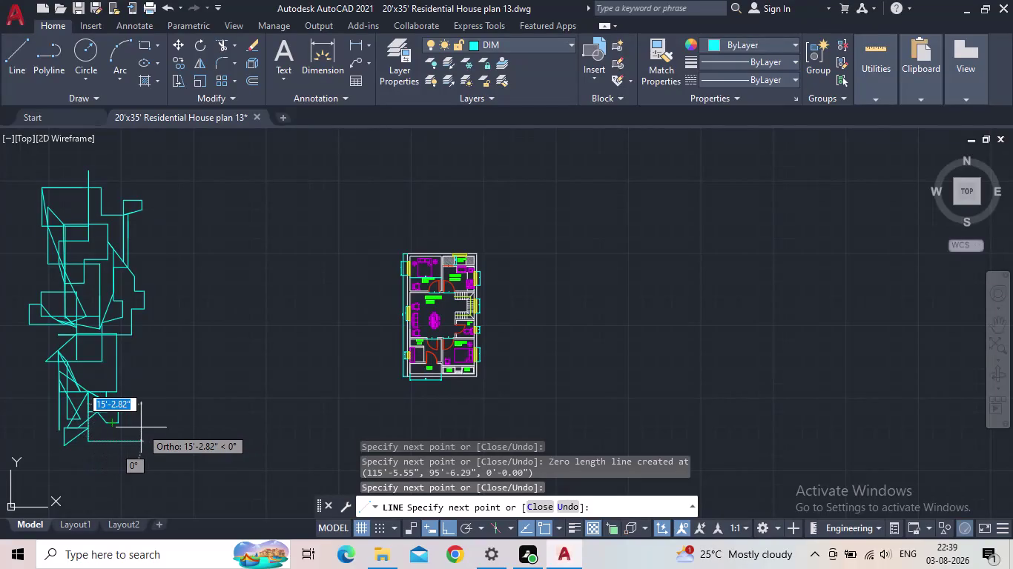
Draw connected cyan segments with Ortho along the bottom of the tangle.
click(116, 414)
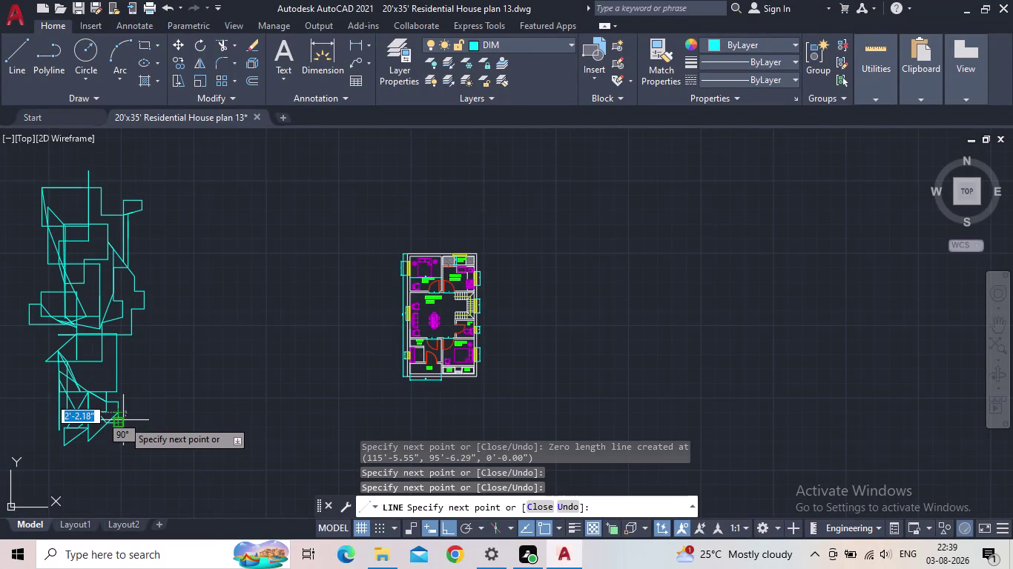
click(123, 421)
click(99, 383)
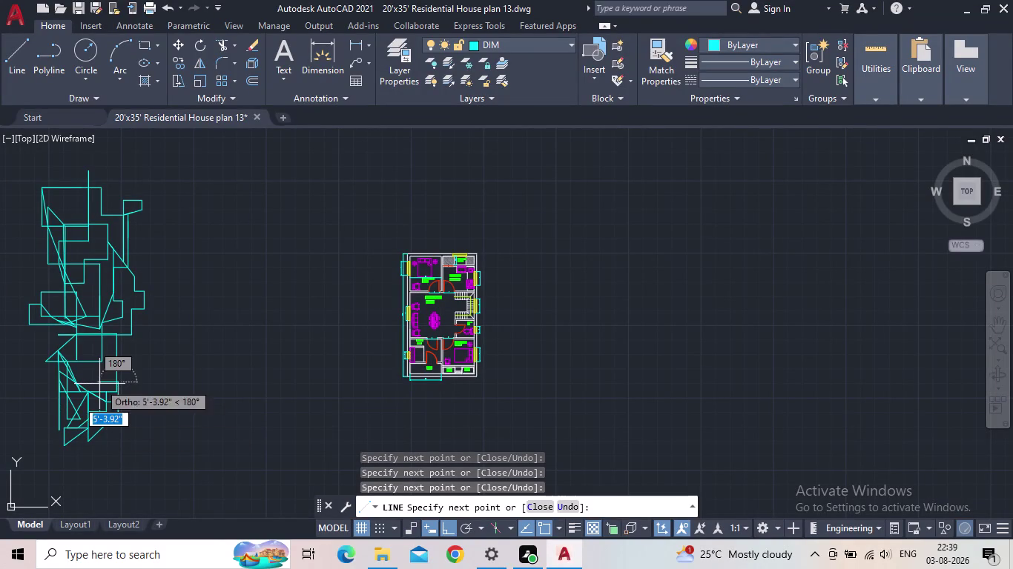
click(98, 380)
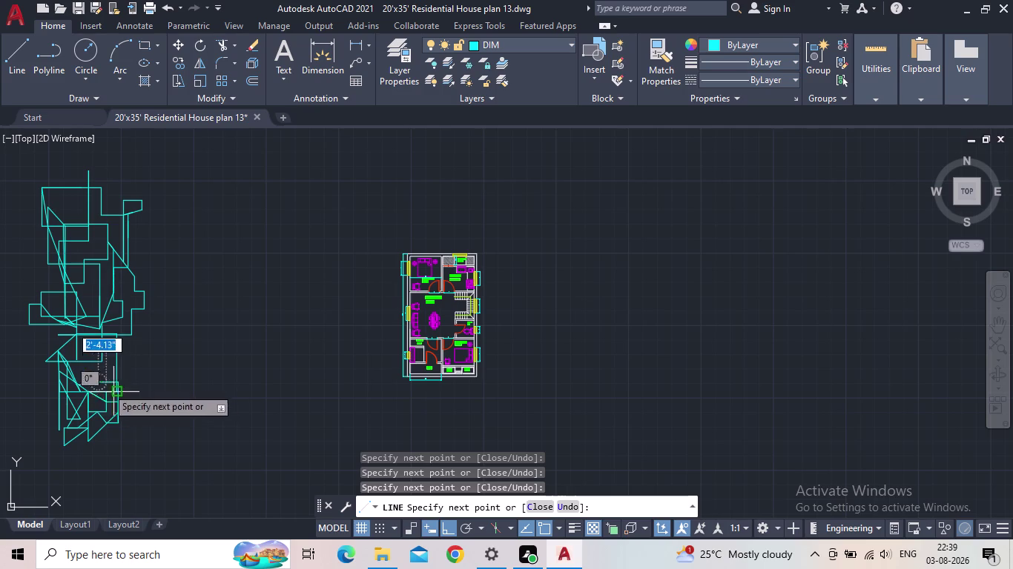
click(123, 396)
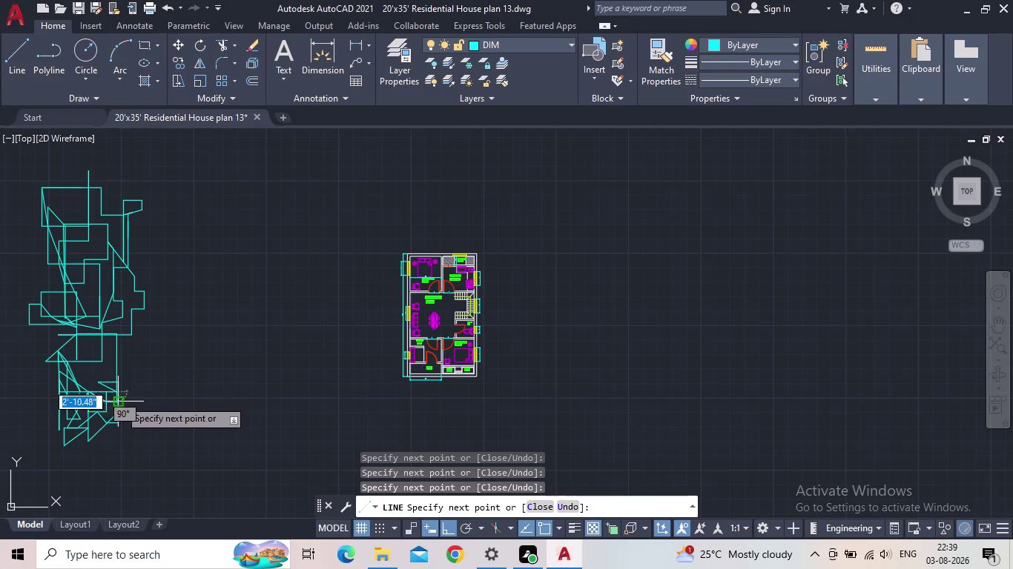
click(69, 357)
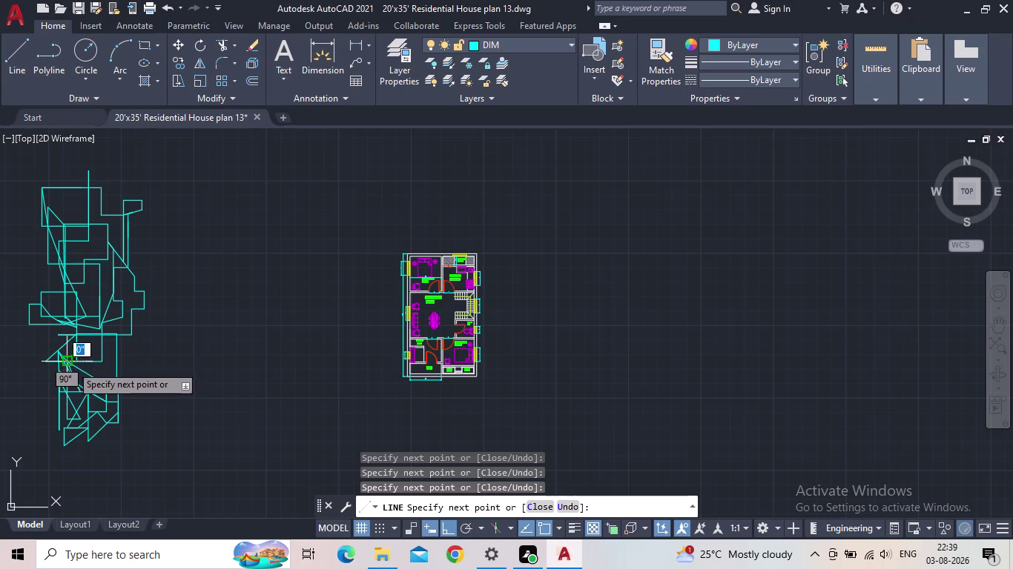
click(73, 346)
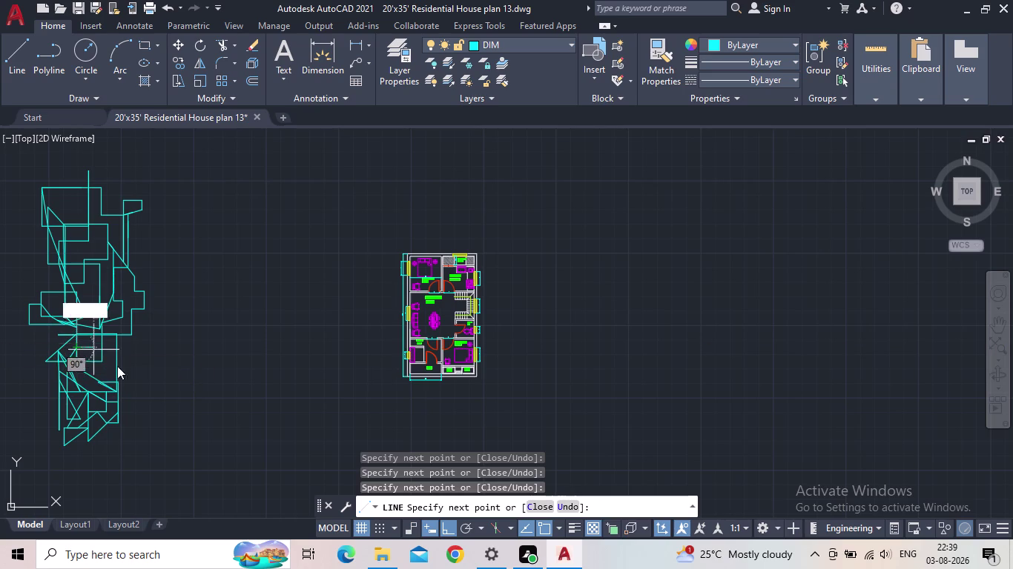
click(137, 385)
click(126, 390)
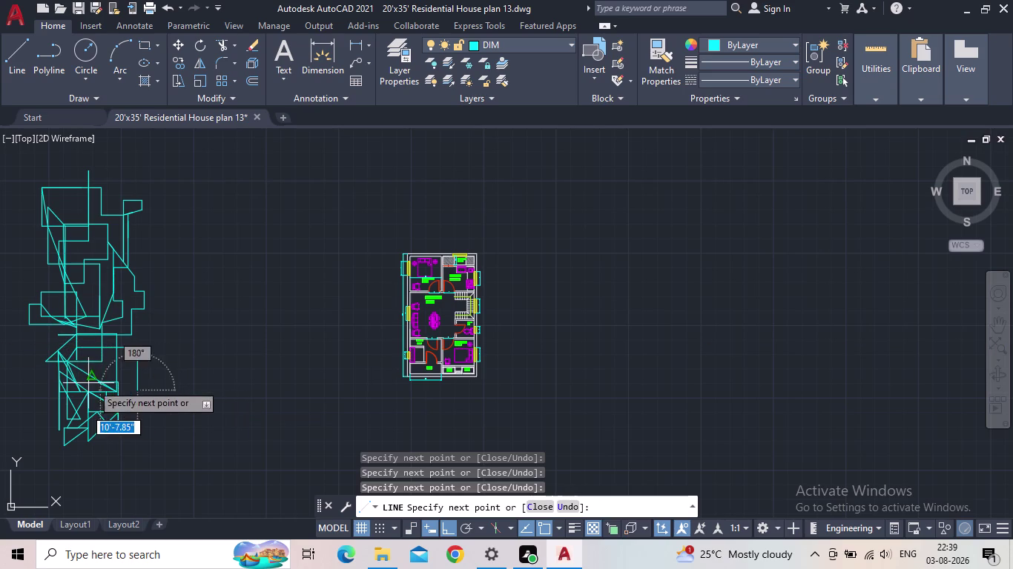
click(88, 383)
click(98, 405)
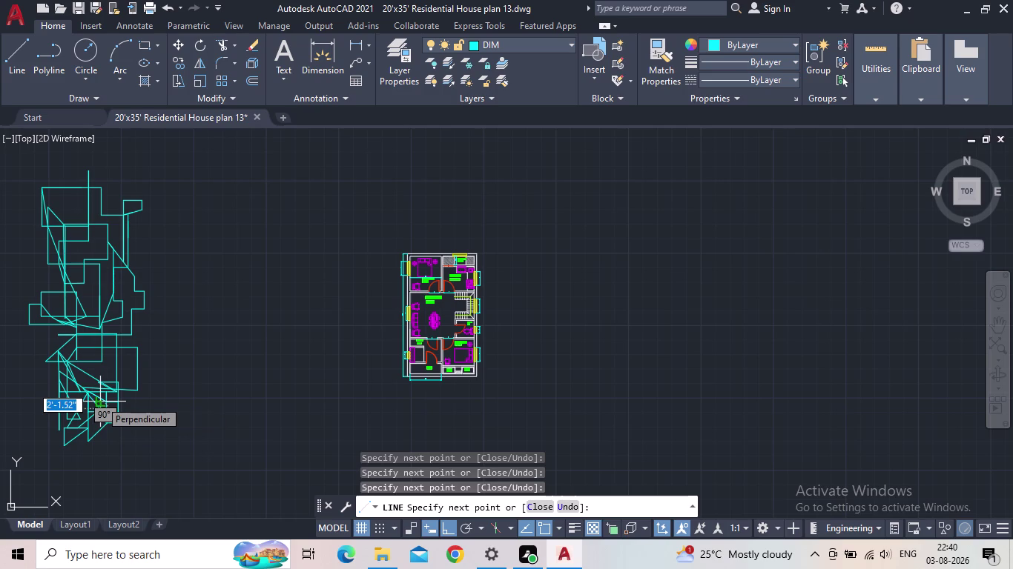
Add cyan segments through the tangle's lower-middle and lower-right area, ending at intersections.
click(100, 401)
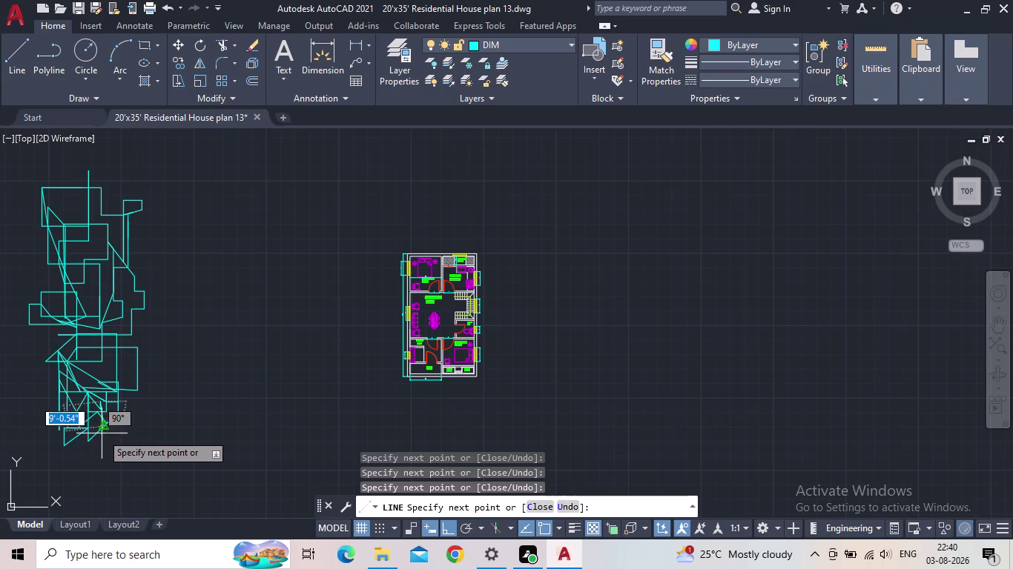
click(102, 432)
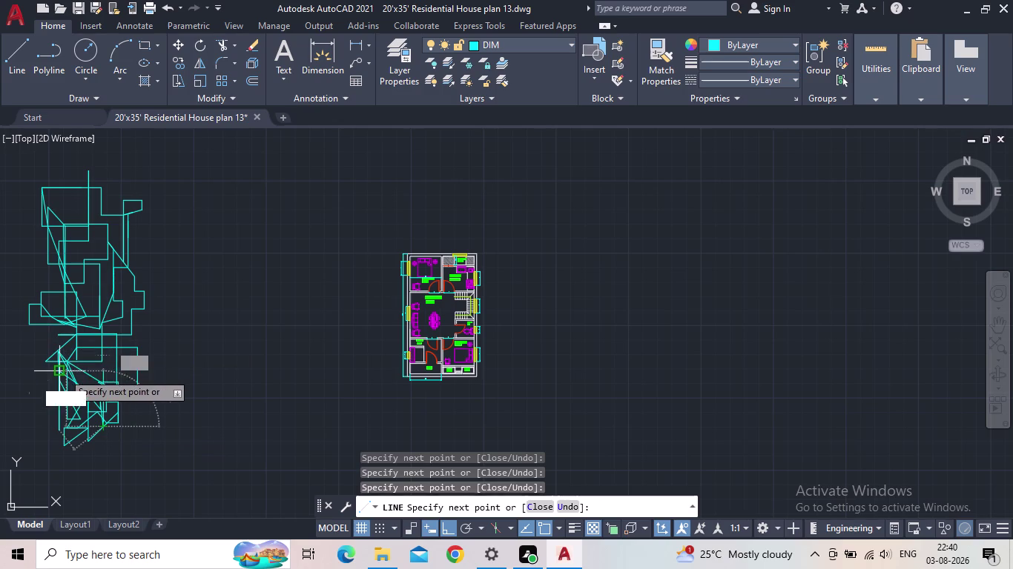
click(63, 369)
click(66, 337)
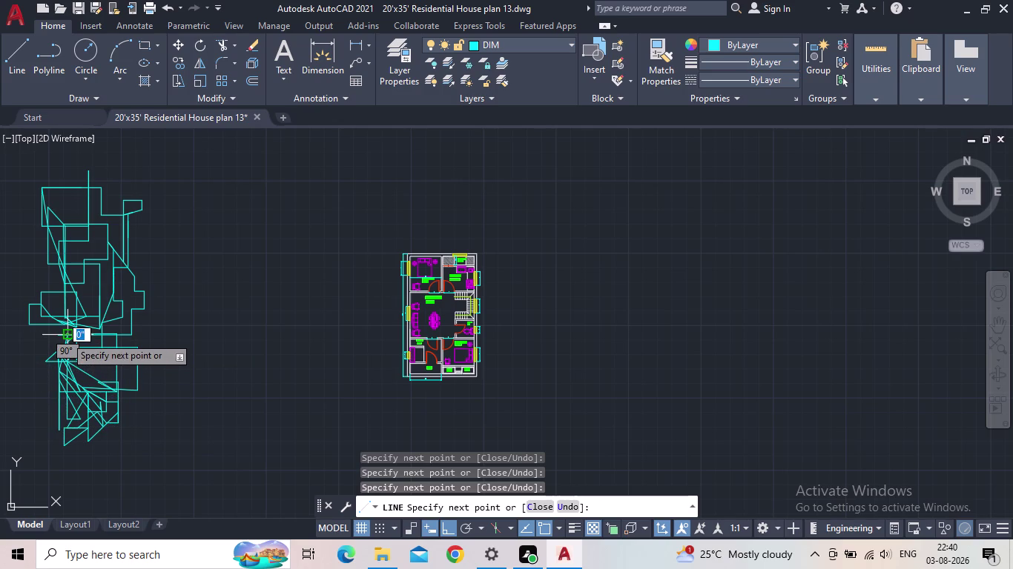
click(99, 332)
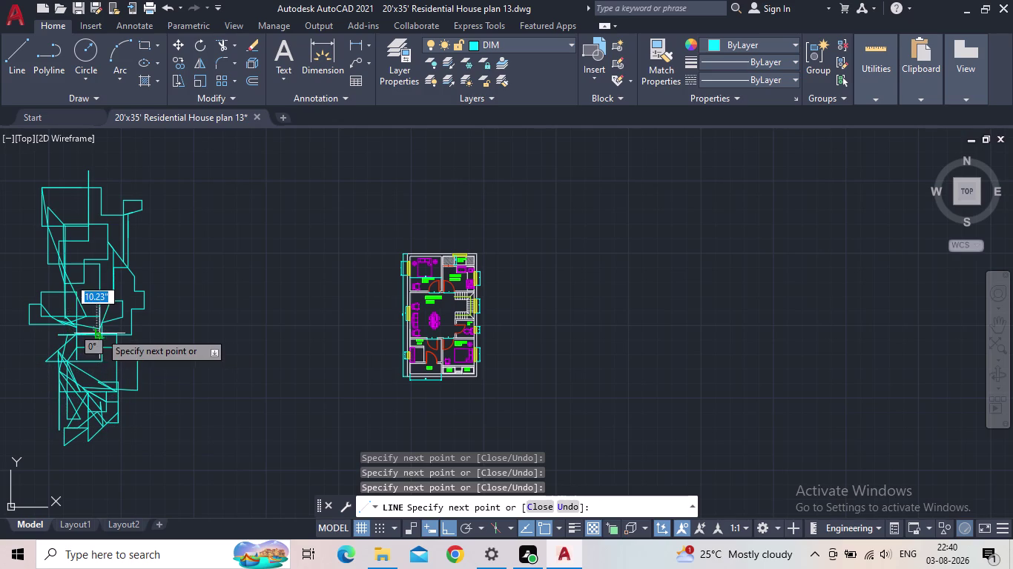
click(120, 352)
click(121, 361)
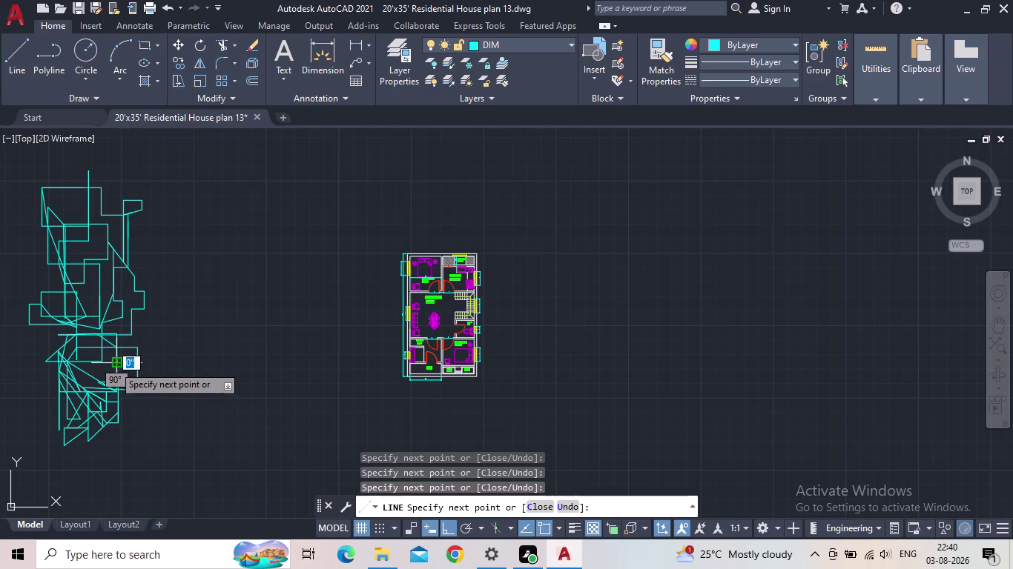
click(132, 365)
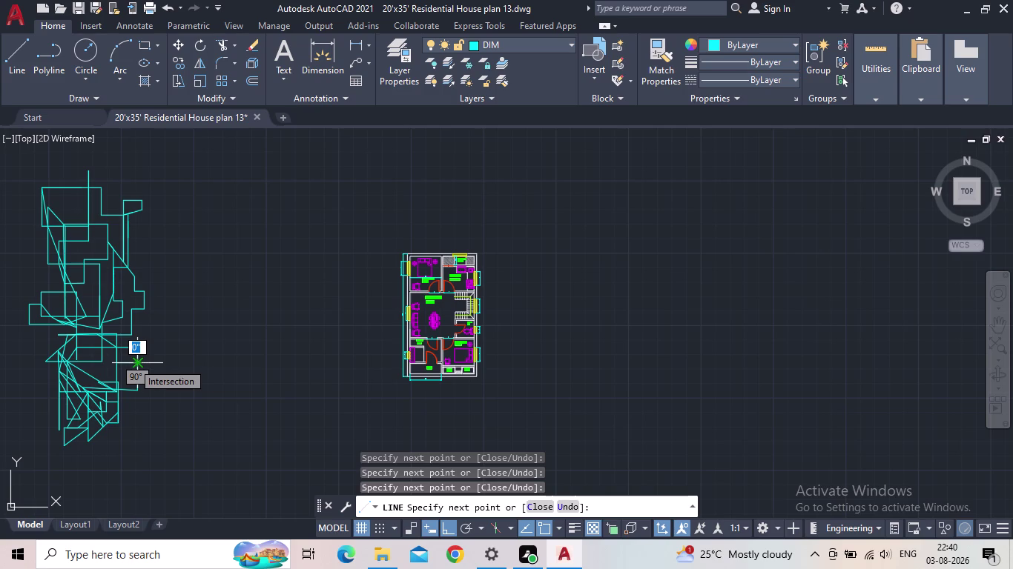
click(125, 356)
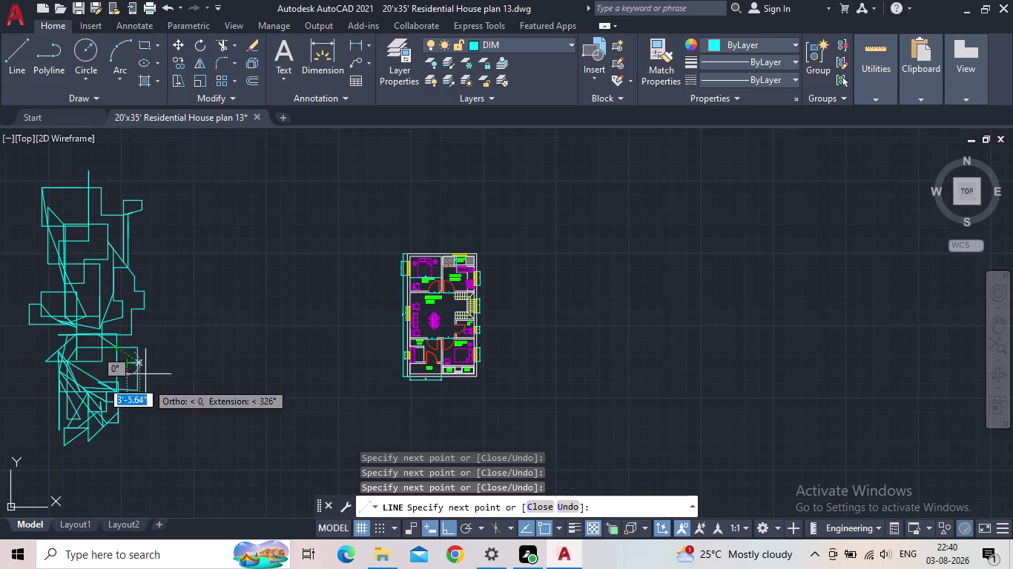
click(135, 404)
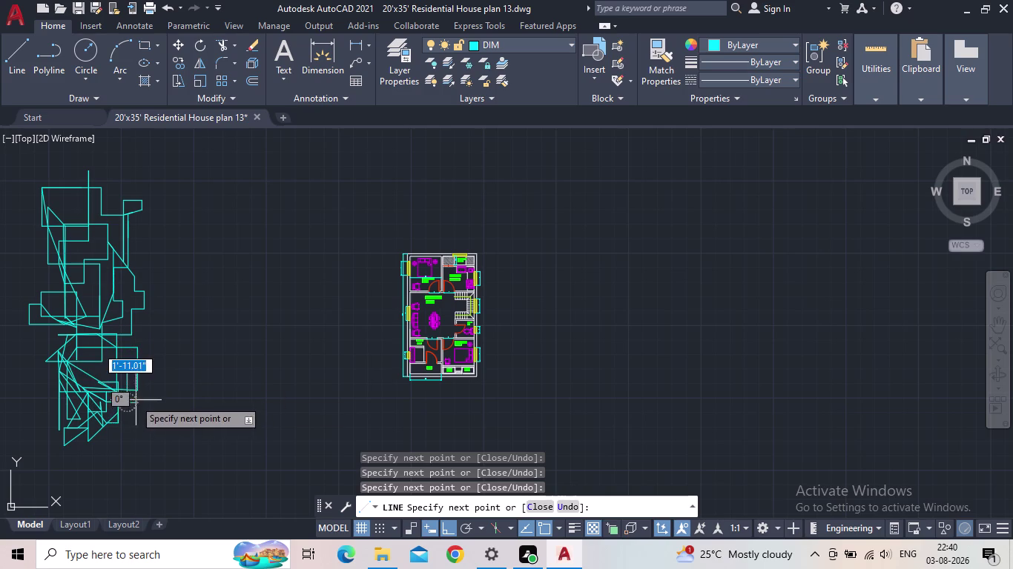
click(140, 408)
click(143, 416)
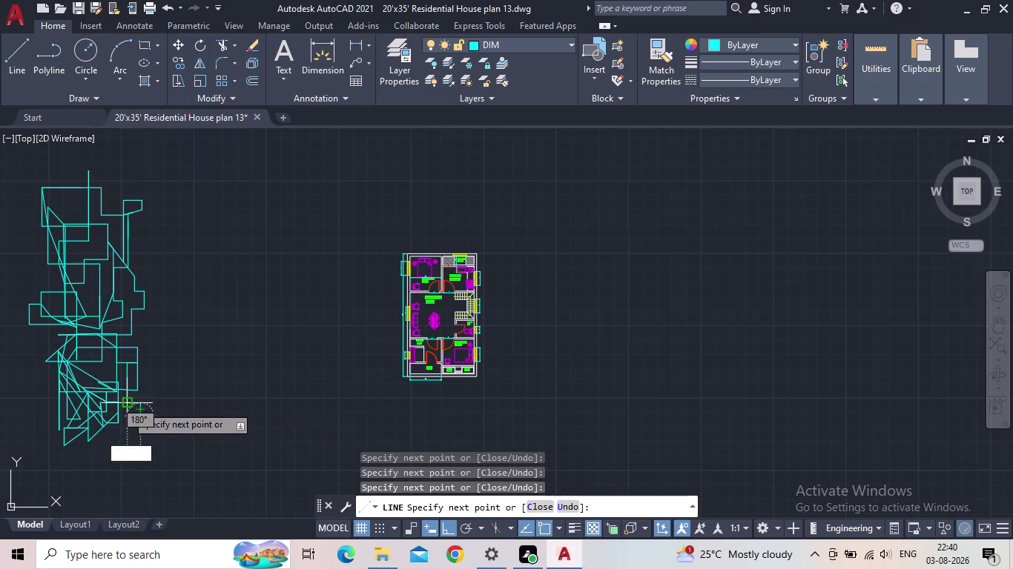
click(126, 406)
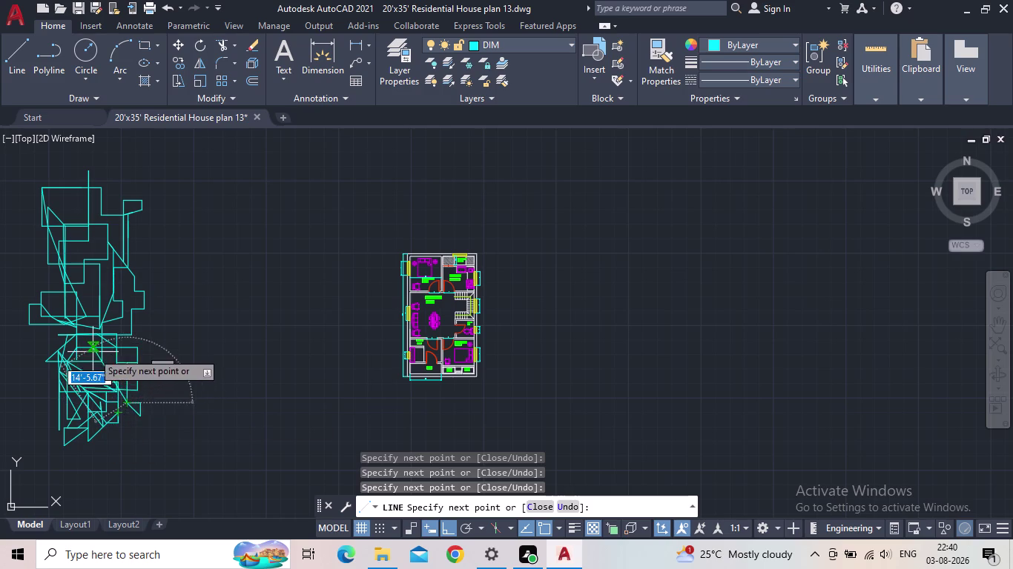
Draw cyan segments up the tangle's left side to its top-left corner.
click(93, 352)
click(110, 305)
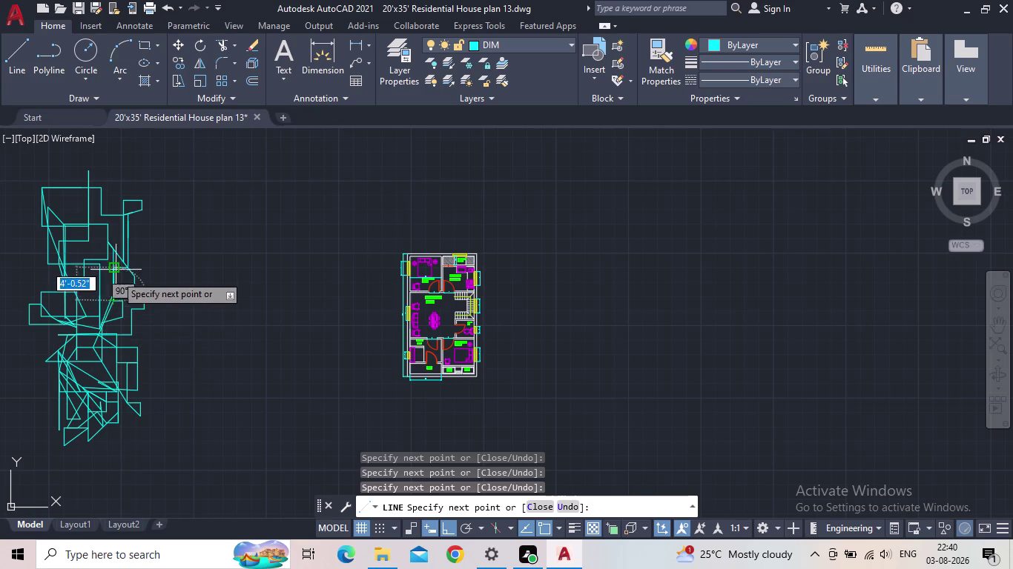
click(115, 270)
click(133, 293)
click(104, 281)
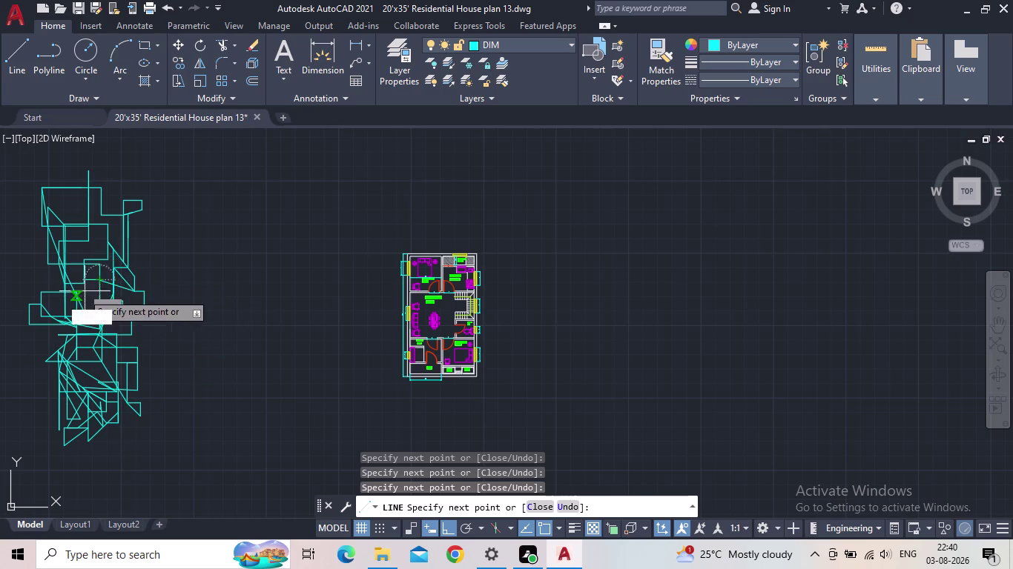
click(78, 298)
click(82, 274)
click(108, 264)
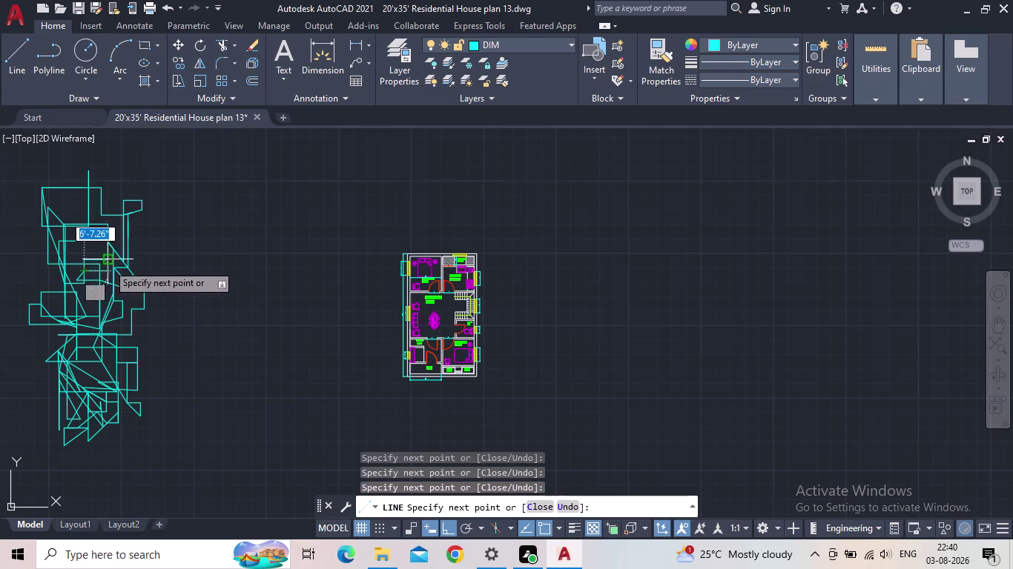
click(69, 245)
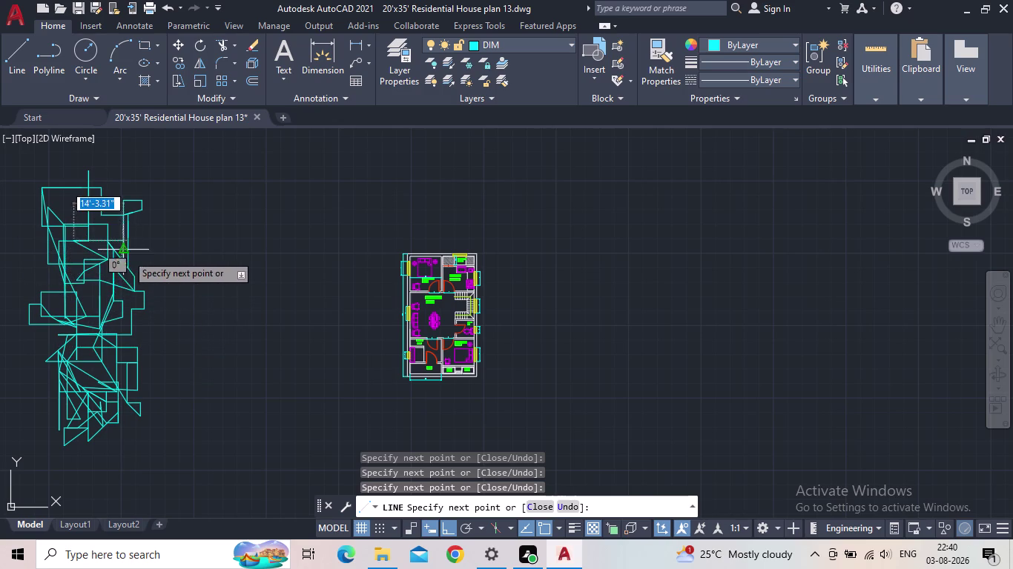
click(126, 255)
click(76, 246)
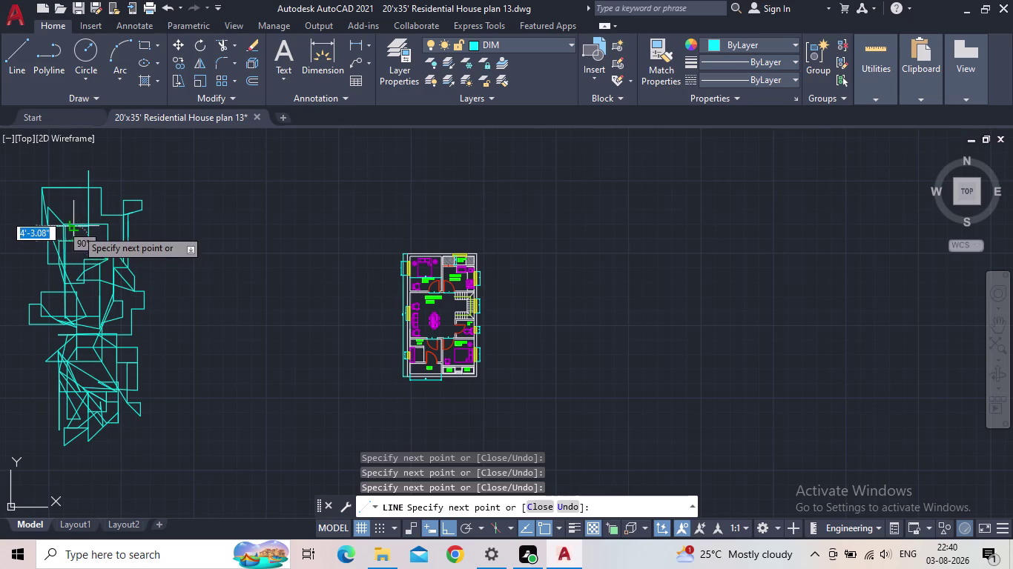
click(68, 214)
click(111, 232)
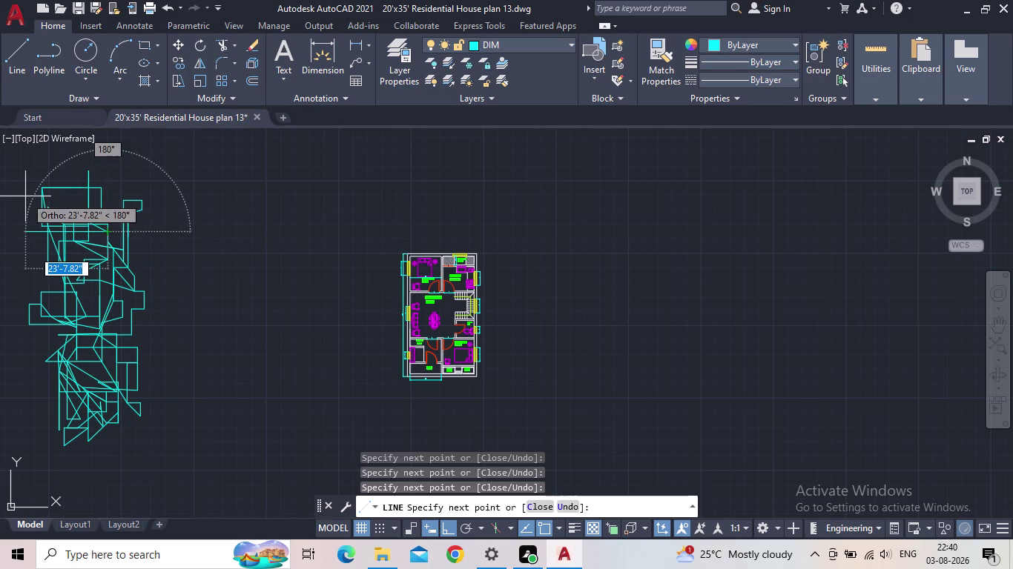
Run cyan segments along the tangle's top edge, then back down to an intersection.
click(63, 202)
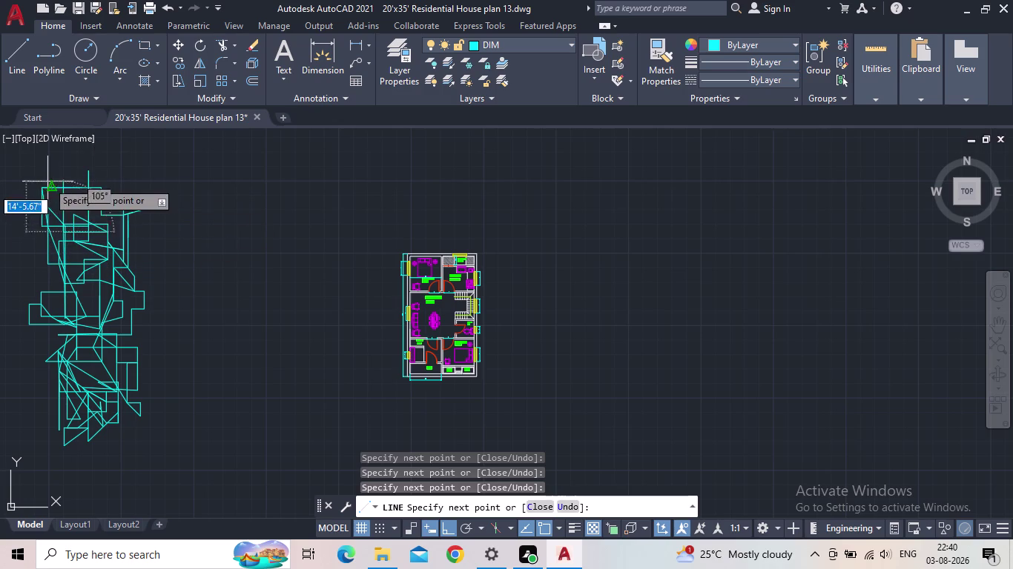
click(72, 191)
click(96, 205)
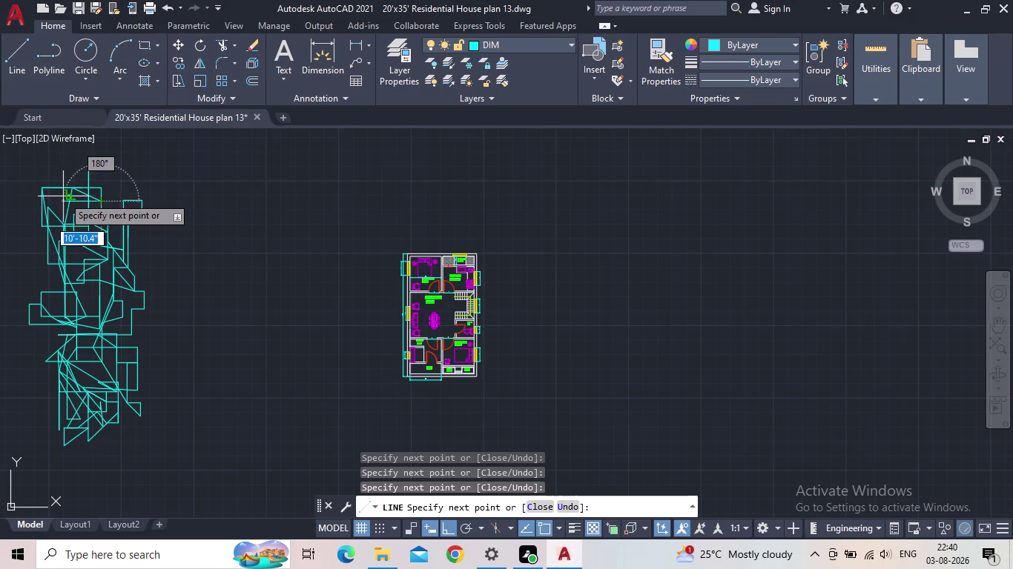
click(63, 196)
click(54, 191)
drag(102, 189, 109, 197)
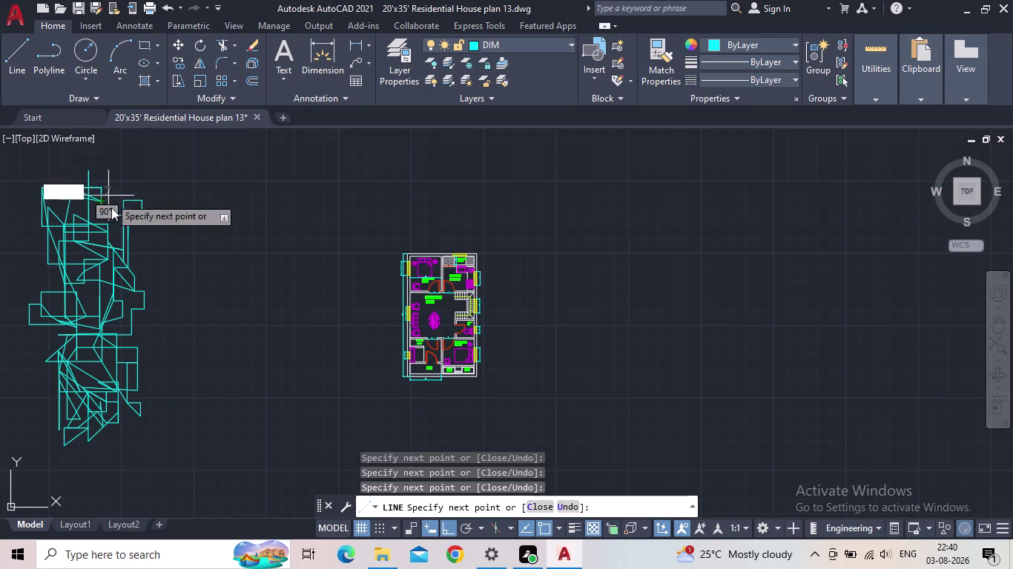
click(109, 227)
drag(81, 221, 75, 214)
click(74, 203)
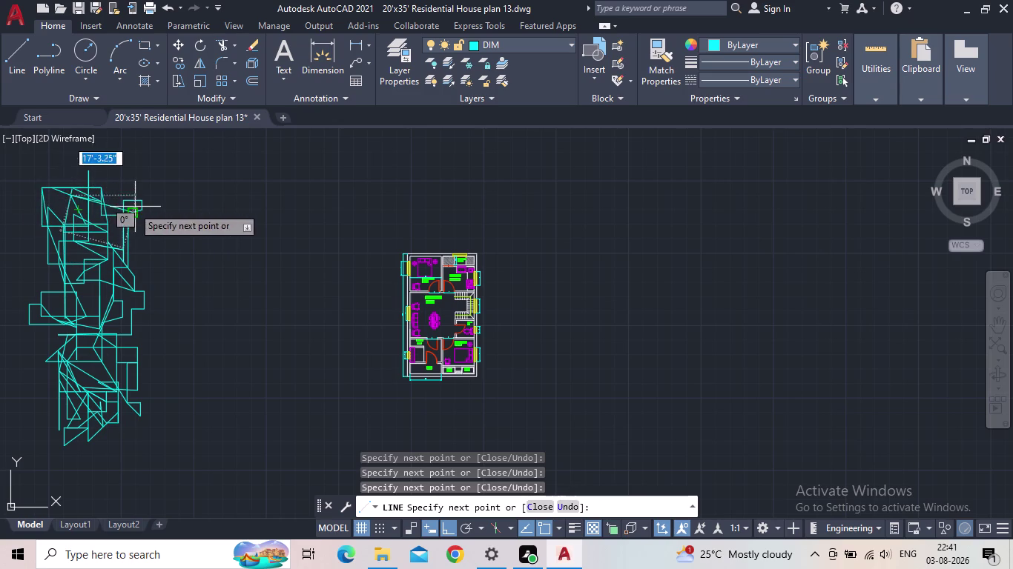
drag(136, 206, 149, 212)
click(168, 232)
click(152, 243)
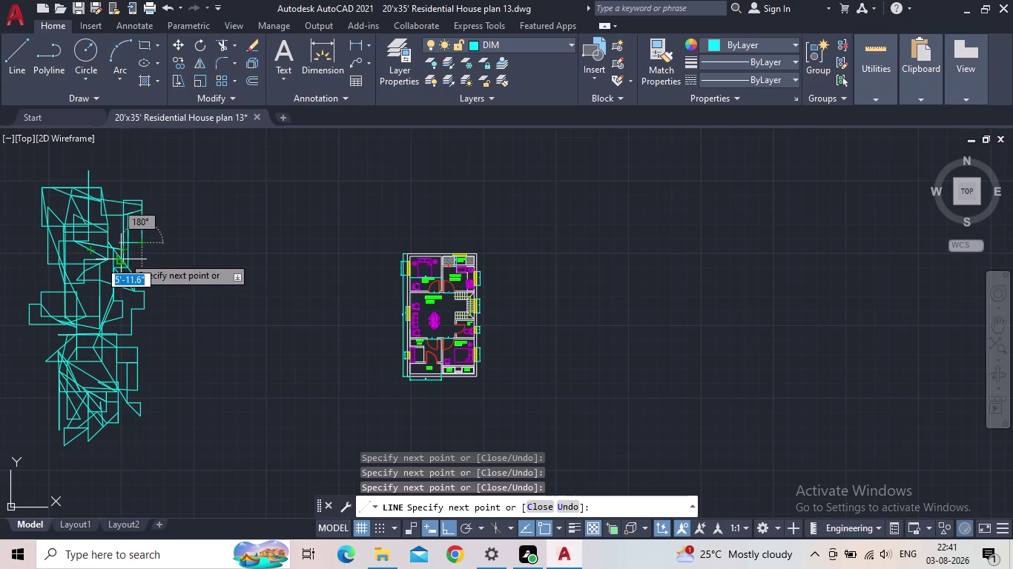
click(123, 256)
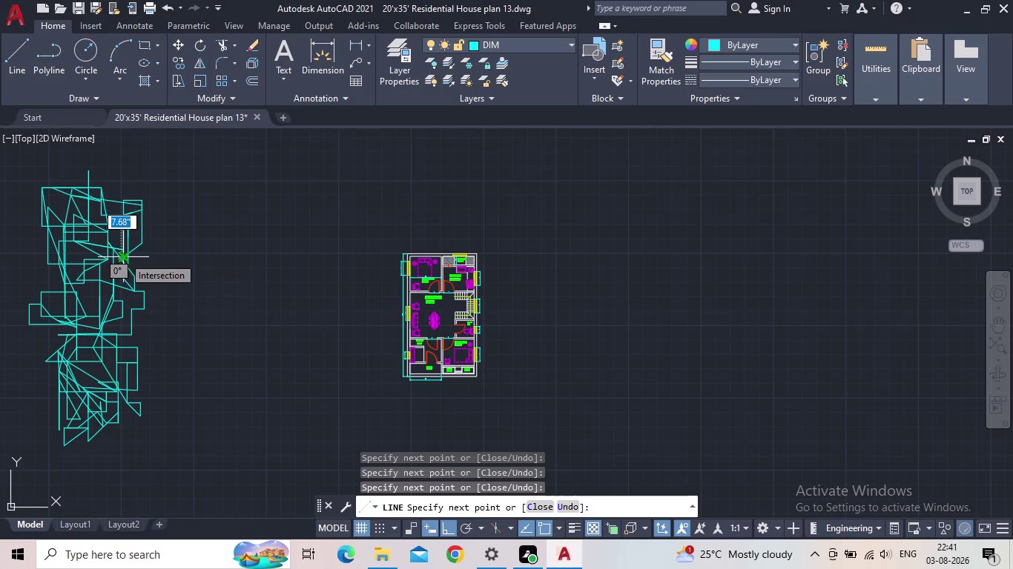
click(165, 304)
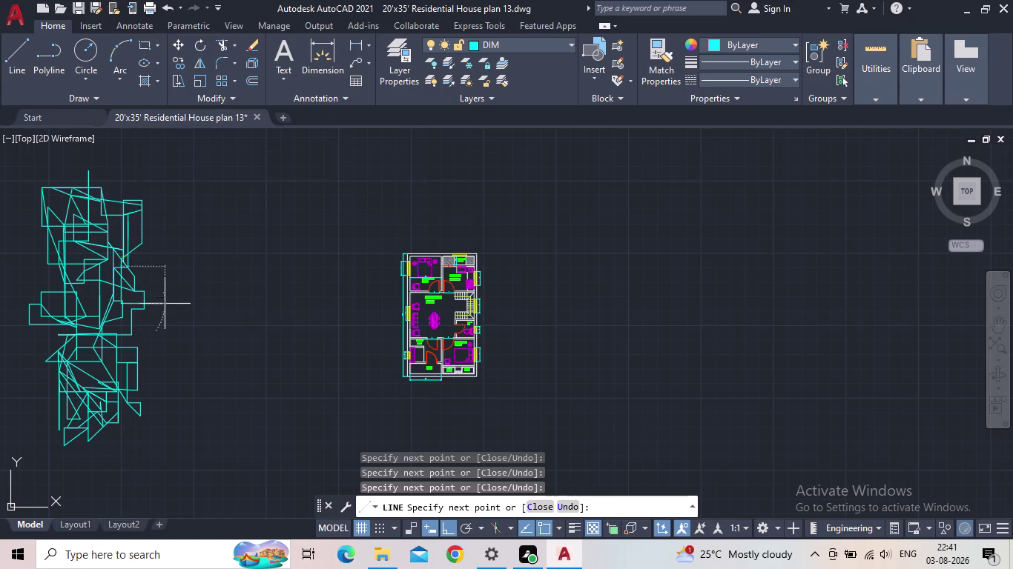
Add cyan segments on the tangle's right side, going up and back down.
click(157, 321)
click(174, 287)
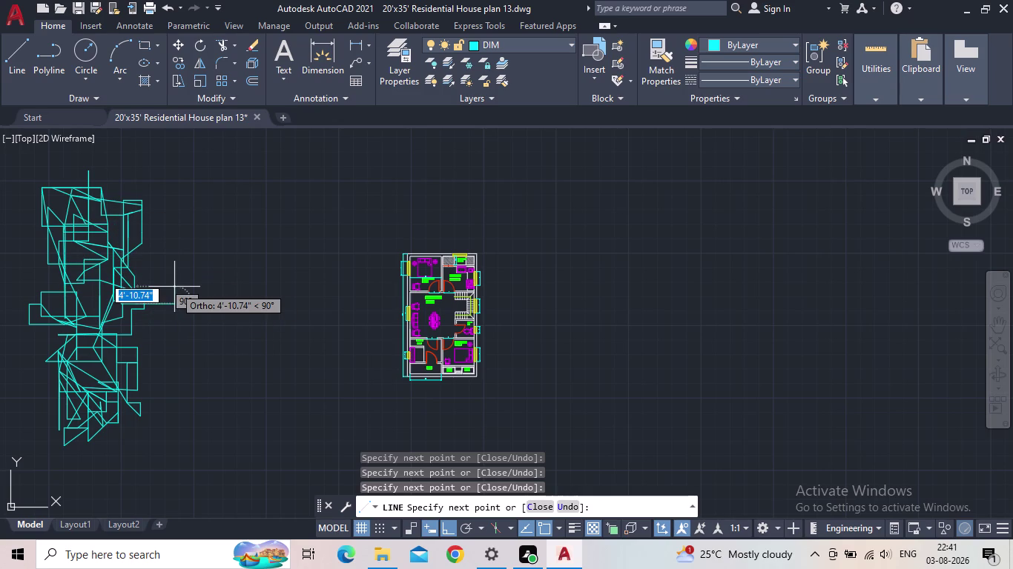
click(163, 261)
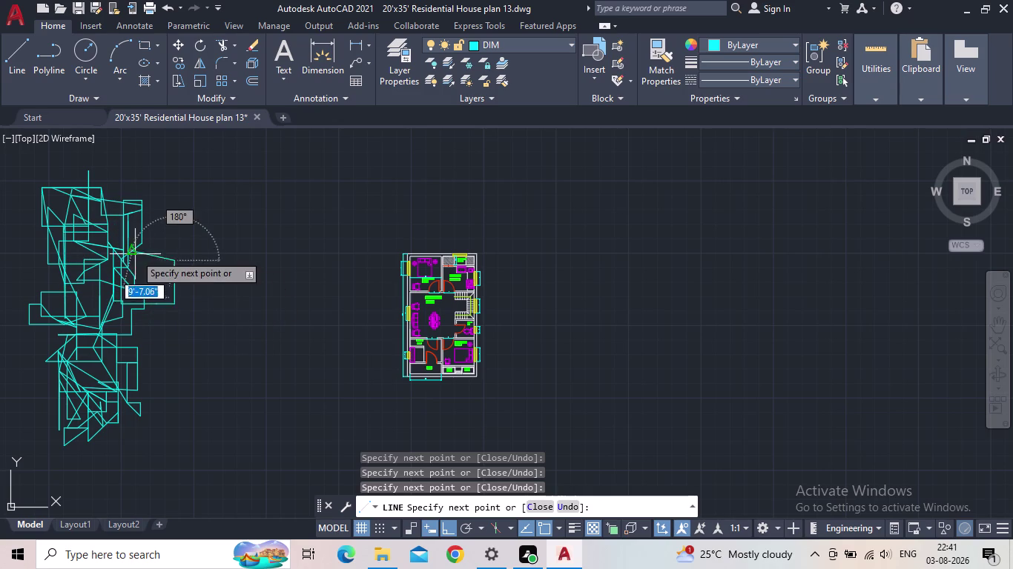
click(135, 254)
click(137, 241)
click(154, 242)
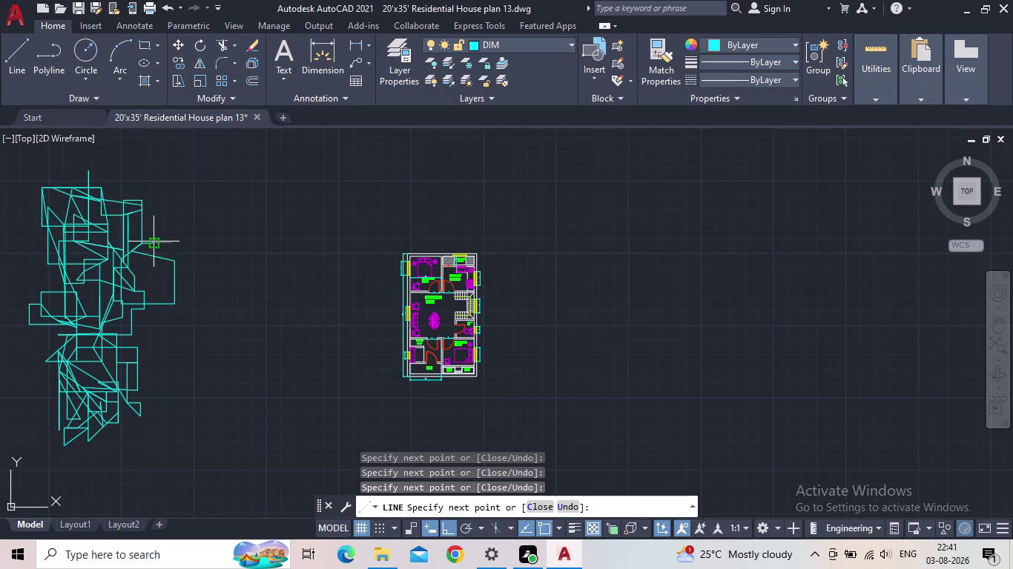
click(175, 273)
click(158, 283)
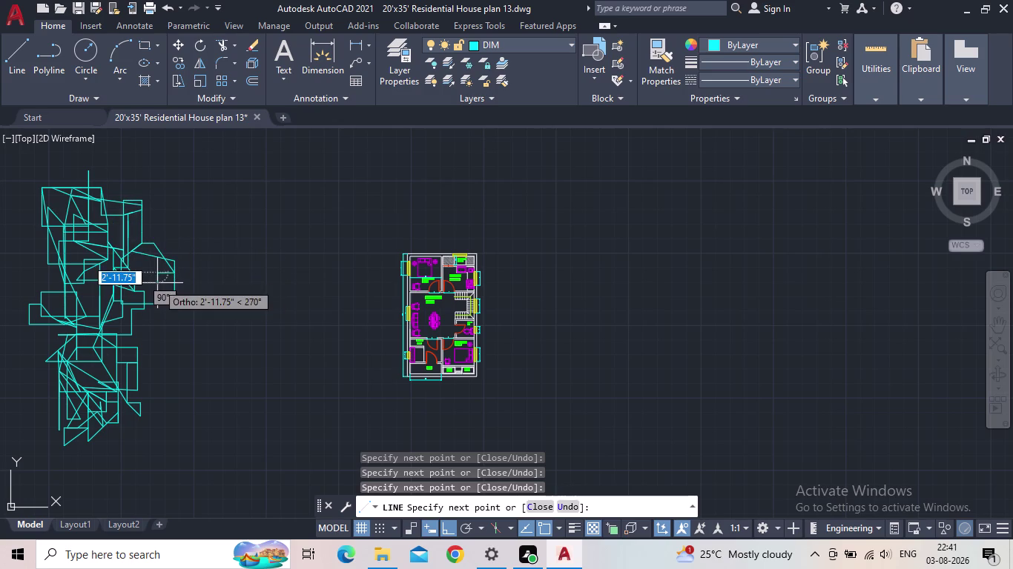
click(161, 297)
click(191, 287)
click(193, 298)
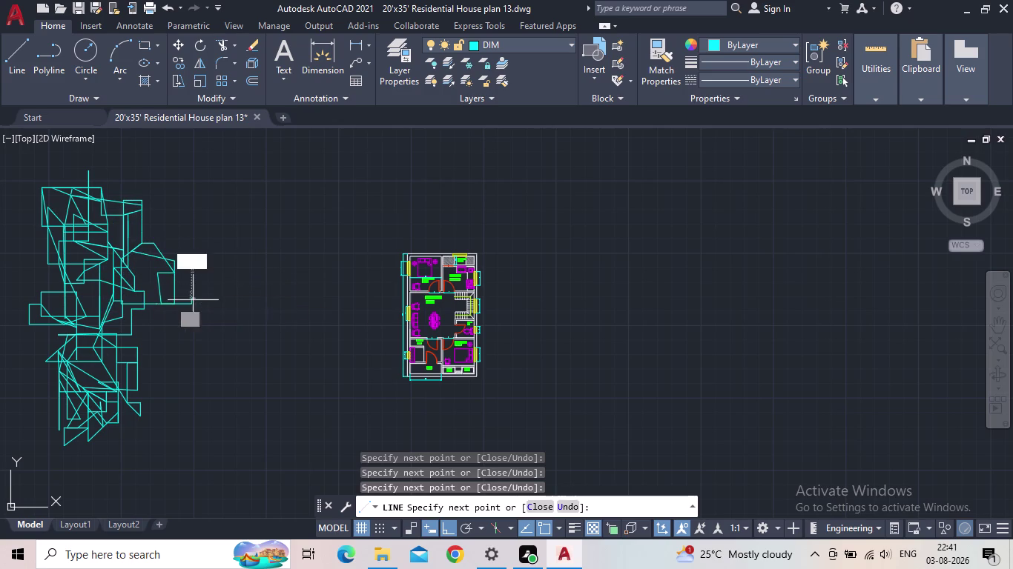
click(181, 342)
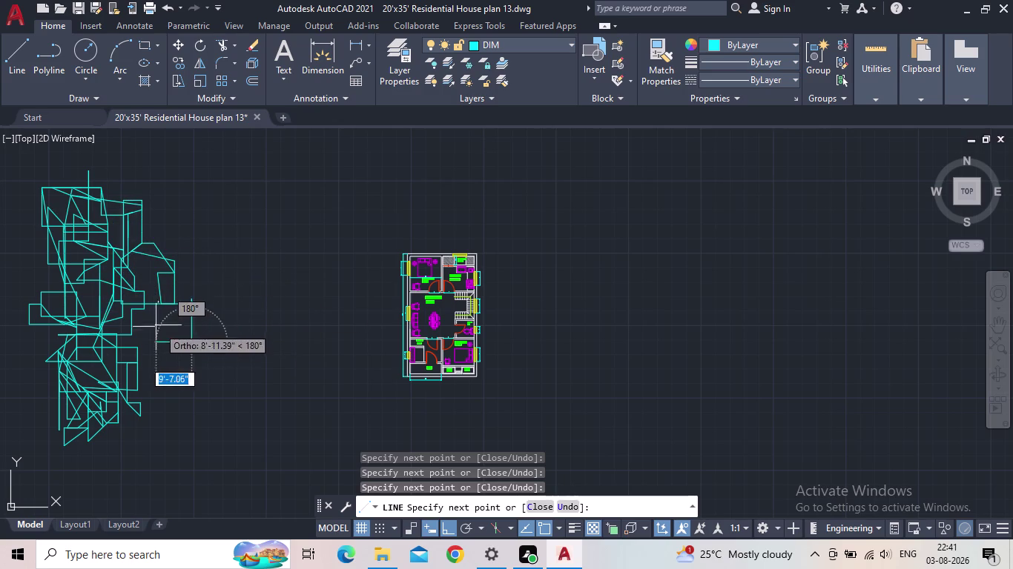
Draw short cyan segments through the tangle's middle toward the lower section.
click(155, 322)
click(152, 303)
click(186, 322)
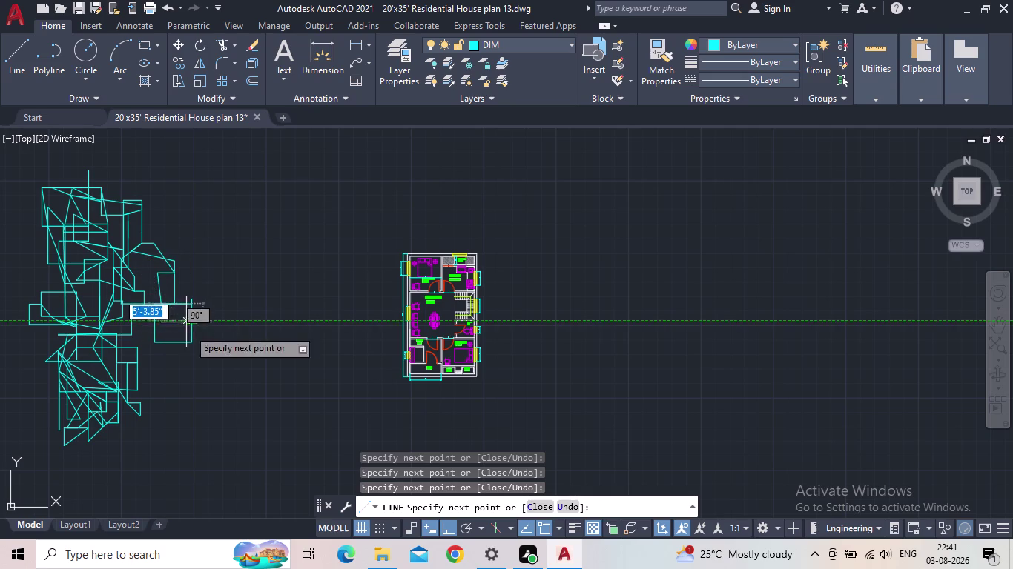
click(184, 334)
drag(148, 309, 156, 334)
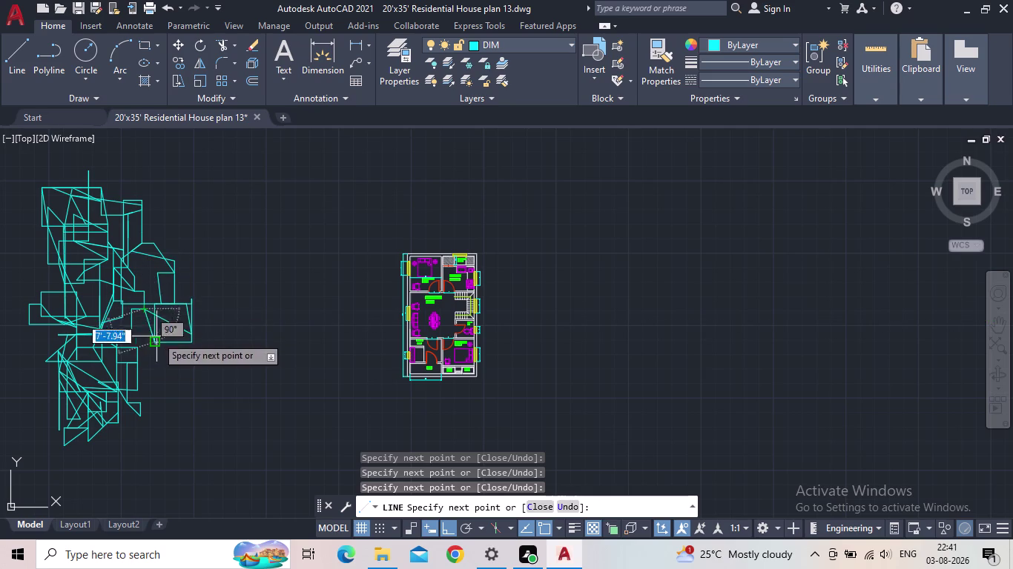
click(158, 345)
click(153, 315)
click(158, 349)
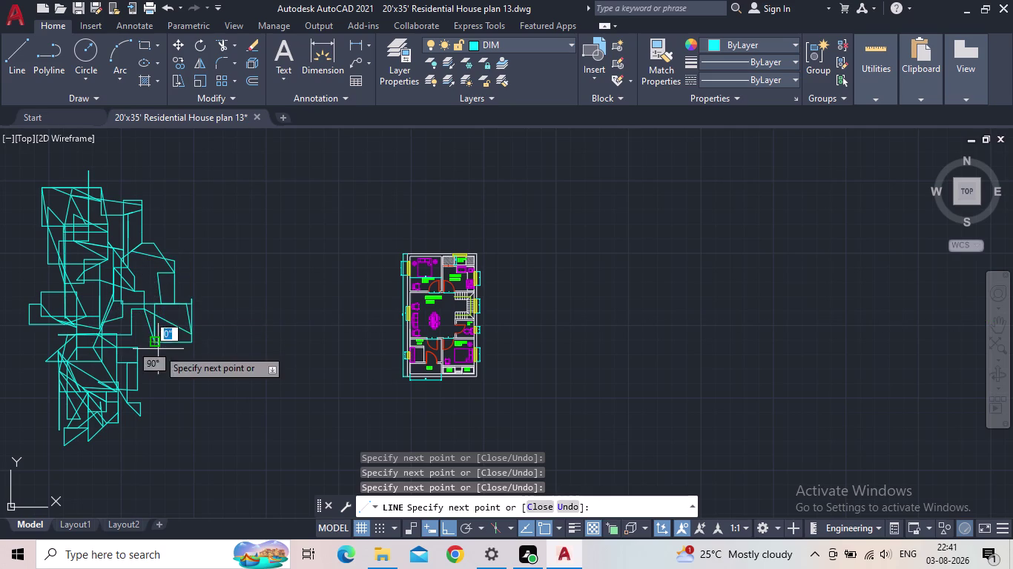
click(170, 347)
click(175, 370)
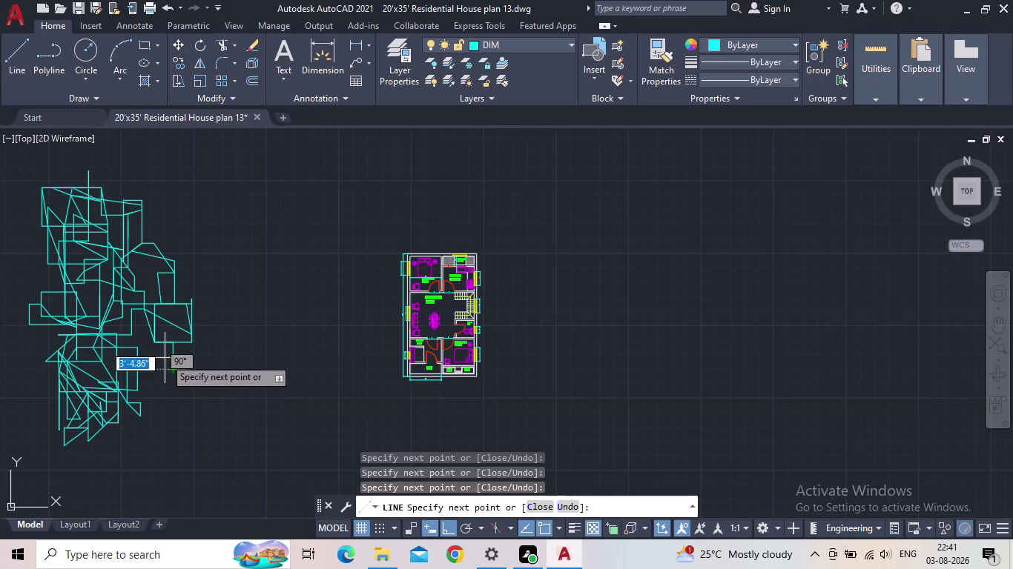
Fill the tangle's bottom area with short horizontal and vertical cyan segments.
click(165, 358)
click(156, 340)
click(168, 361)
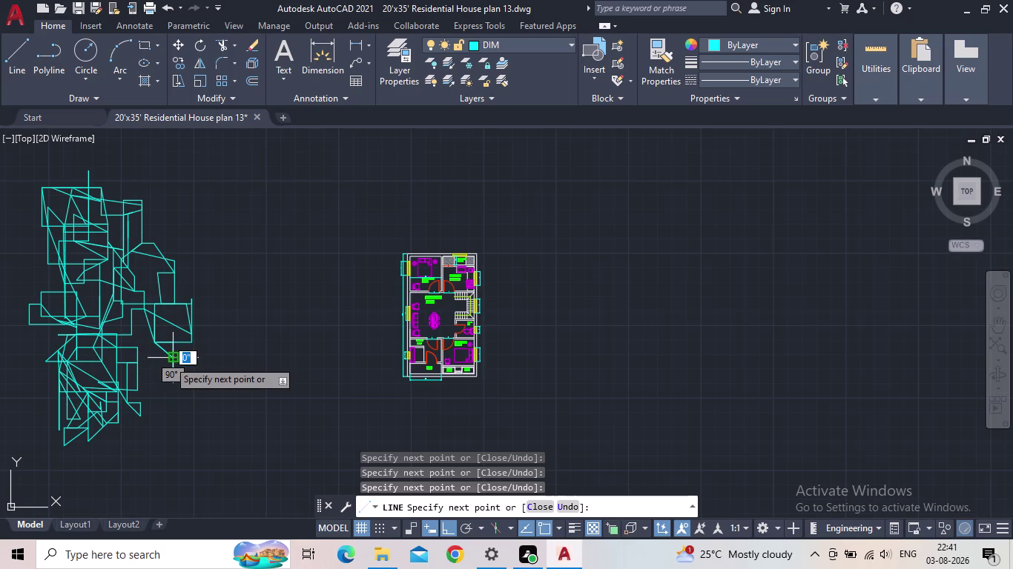
click(161, 353)
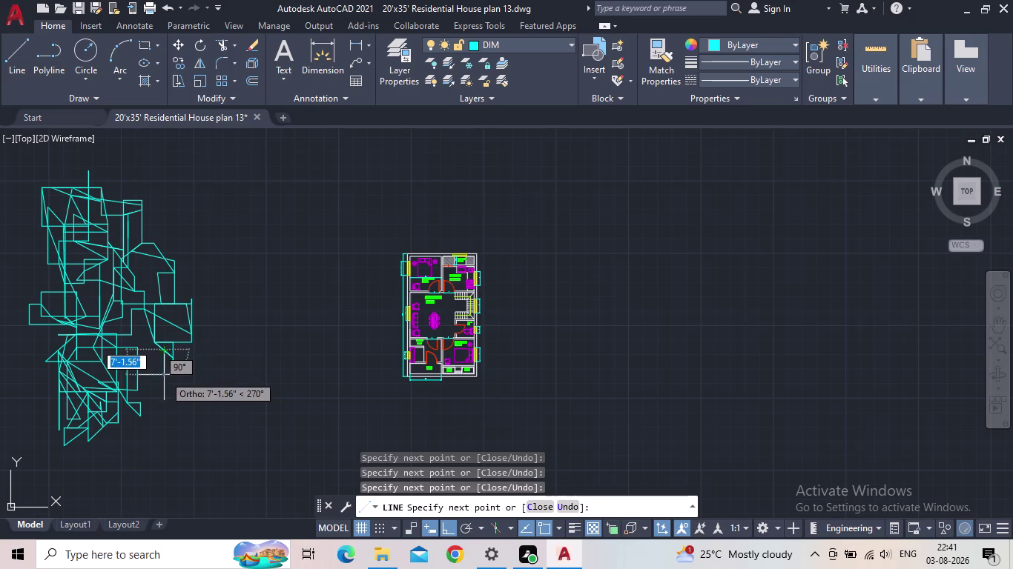
drag(159, 372, 155, 363)
click(153, 360)
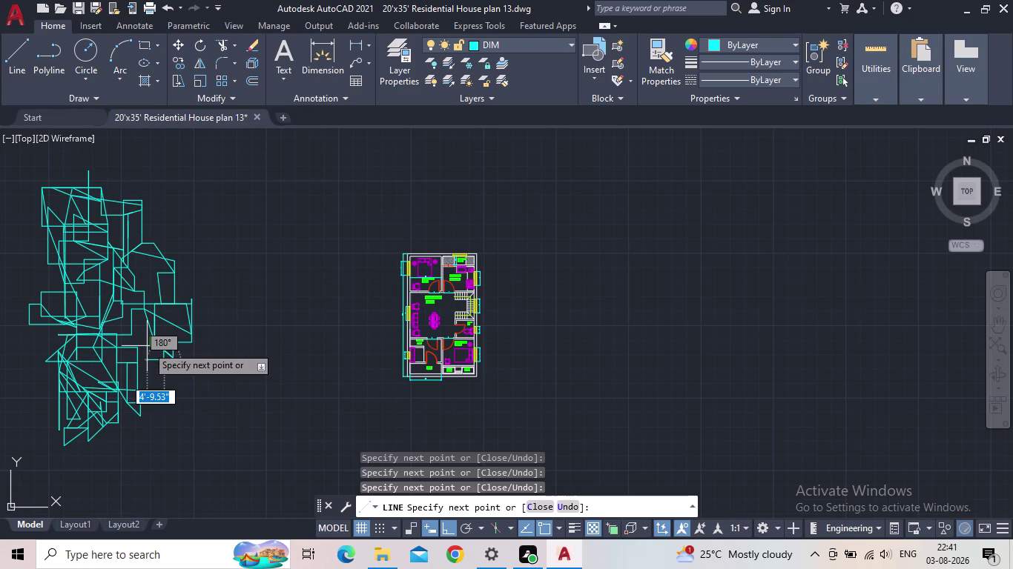
click(147, 347)
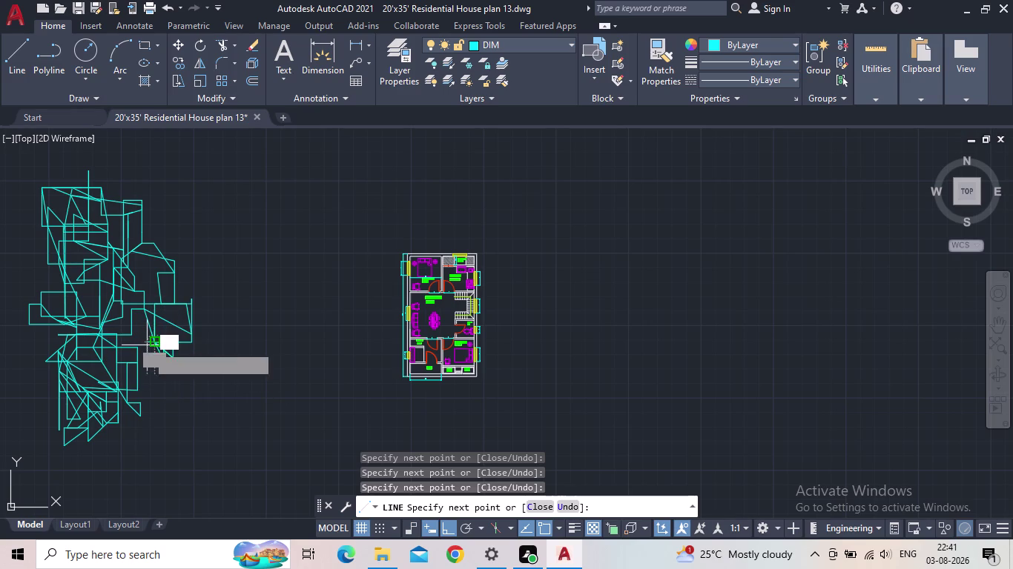
click(157, 362)
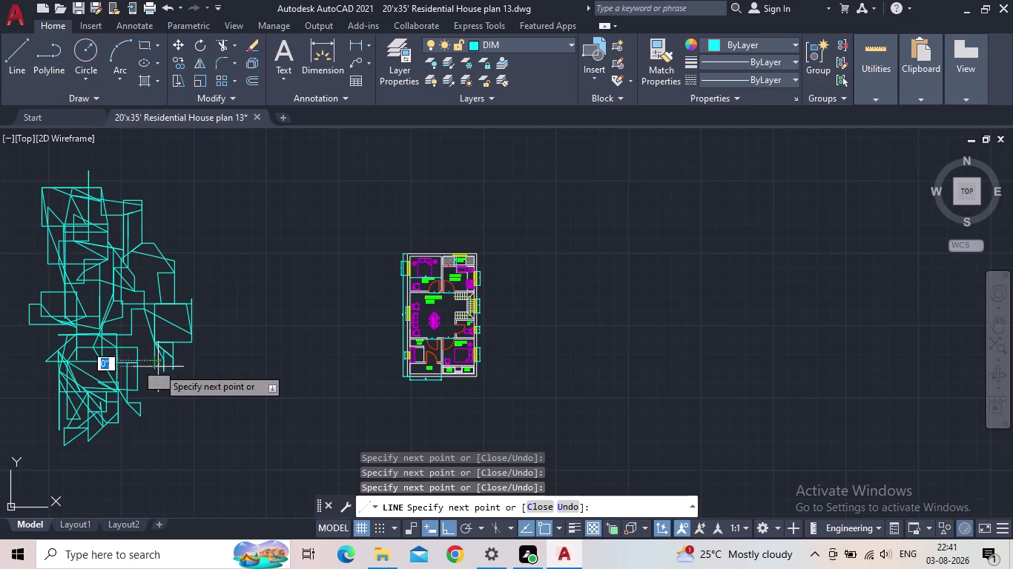
click(158, 372)
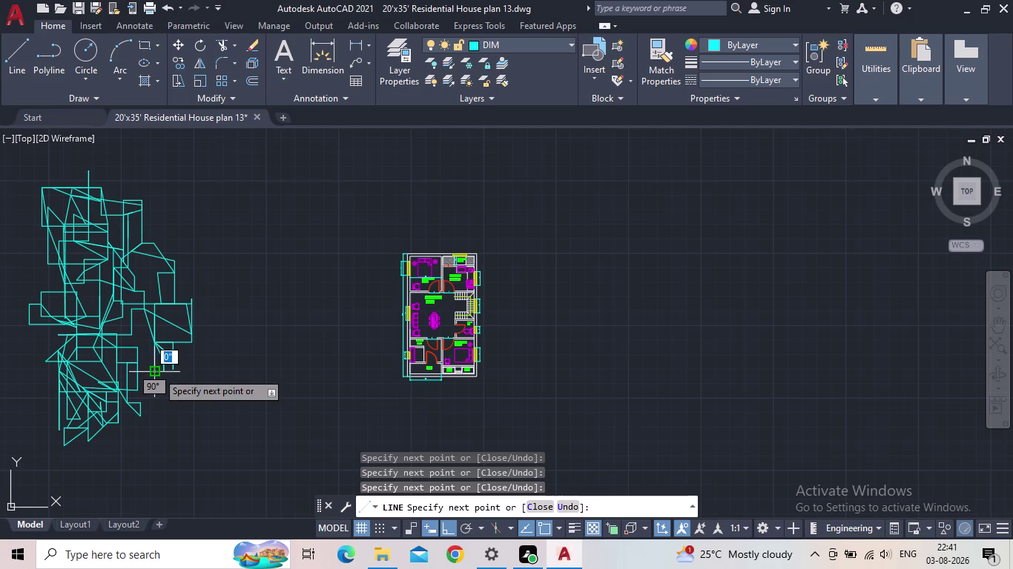
click(162, 385)
click(144, 372)
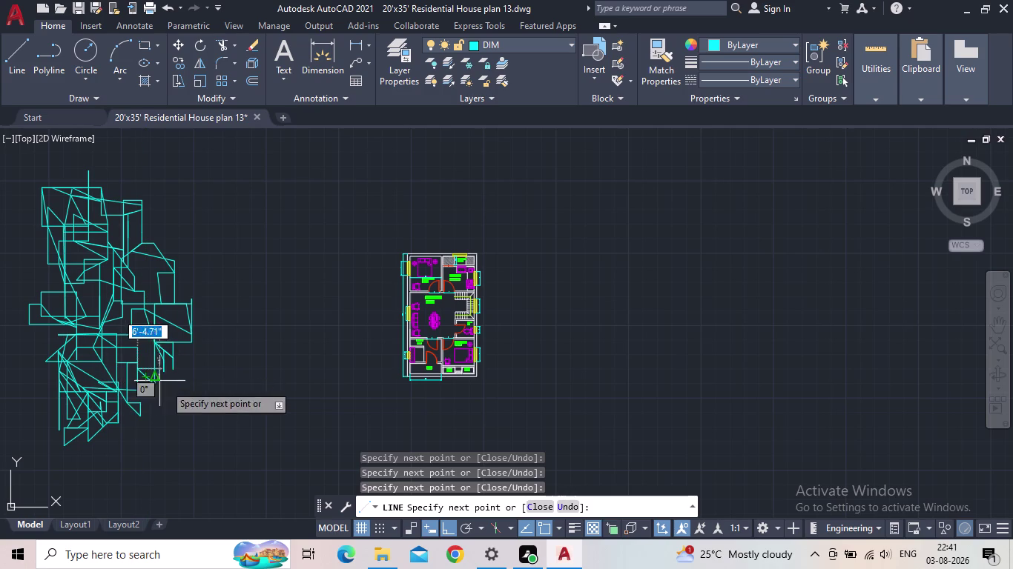
click(166, 386)
click(156, 381)
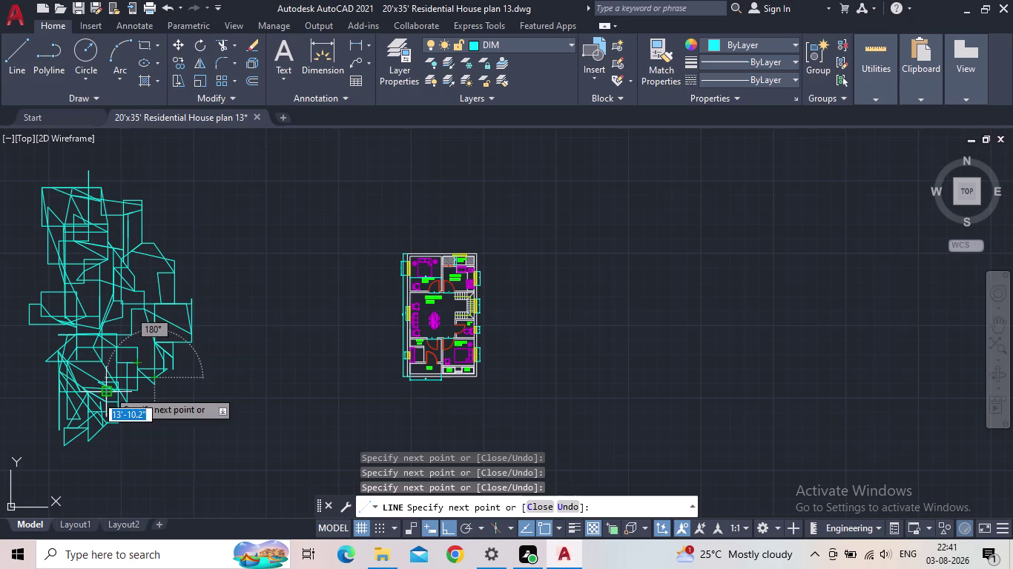
Draw longer cyan segments from the lower edge back up into the tangle's middle.
click(108, 391)
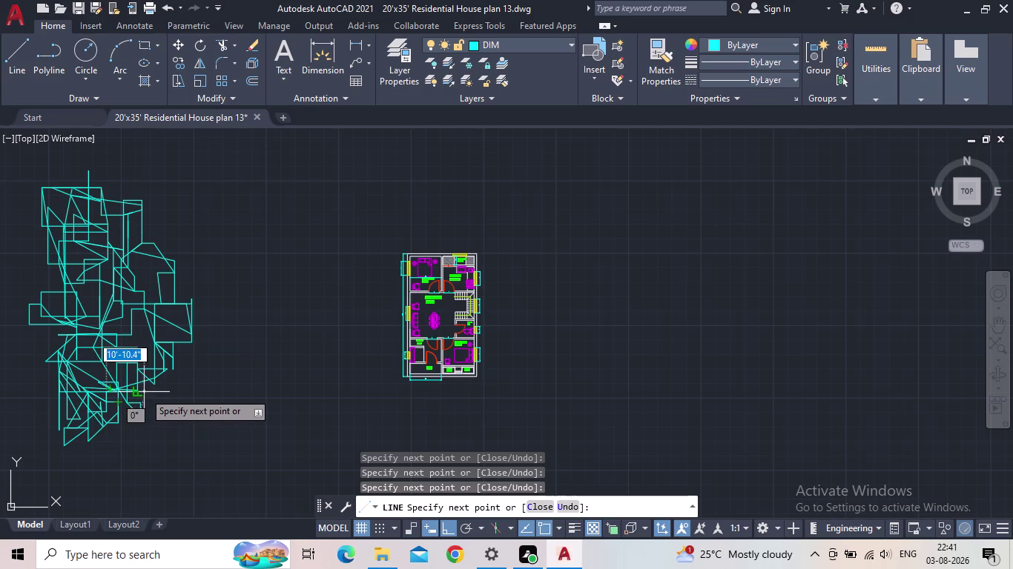
click(144, 393)
click(146, 404)
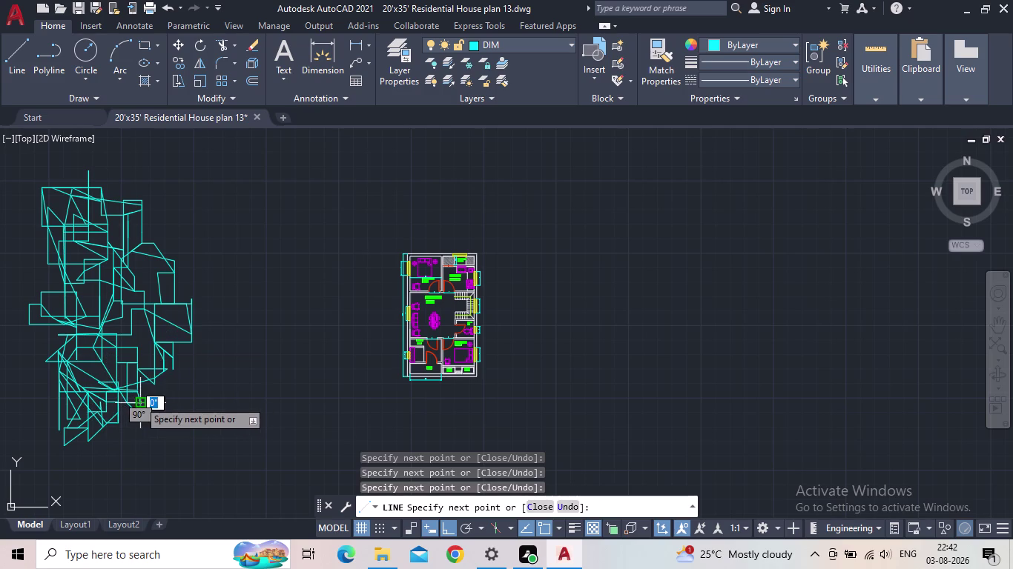
click(139, 400)
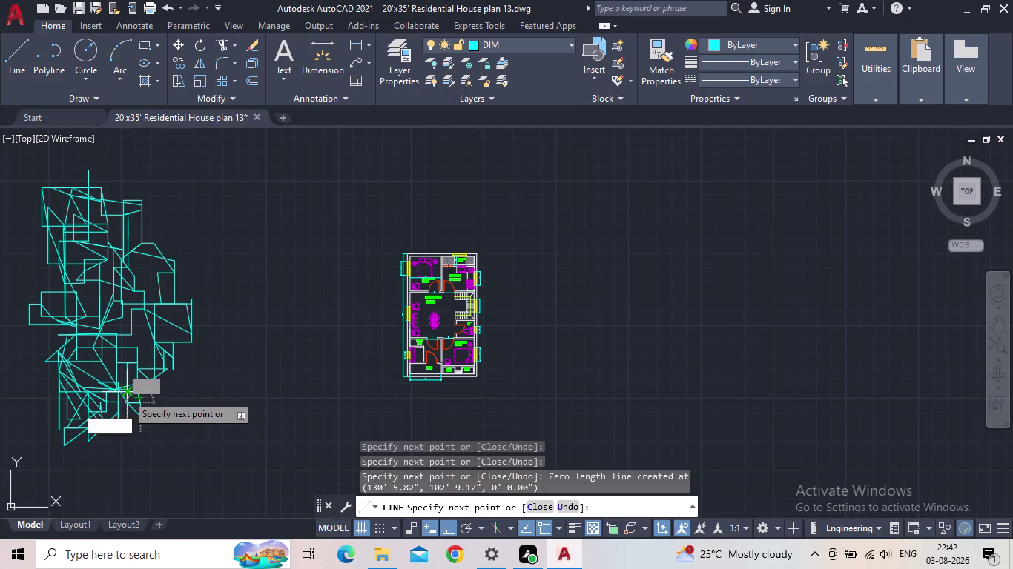
click(118, 388)
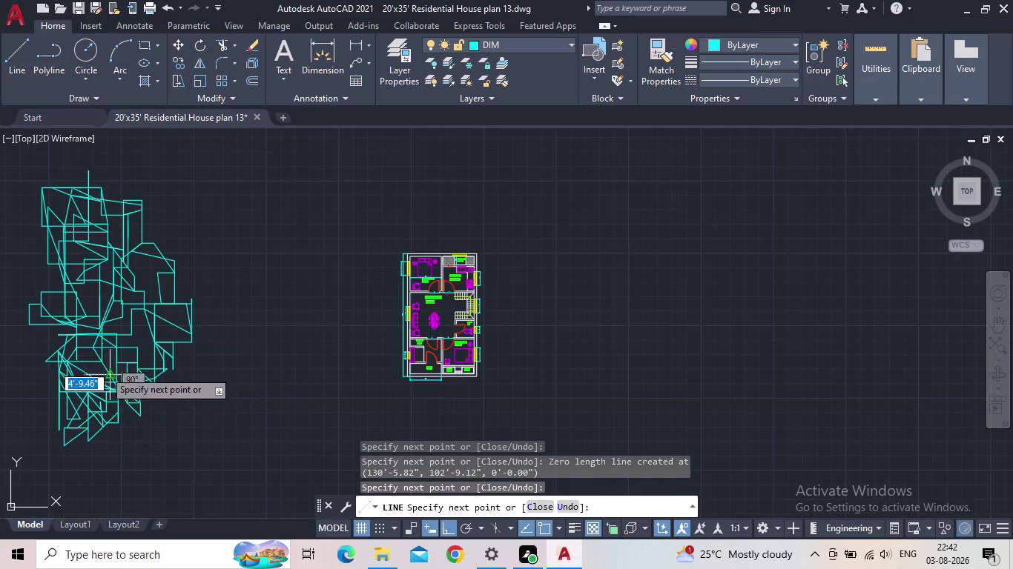
click(90, 352)
click(122, 348)
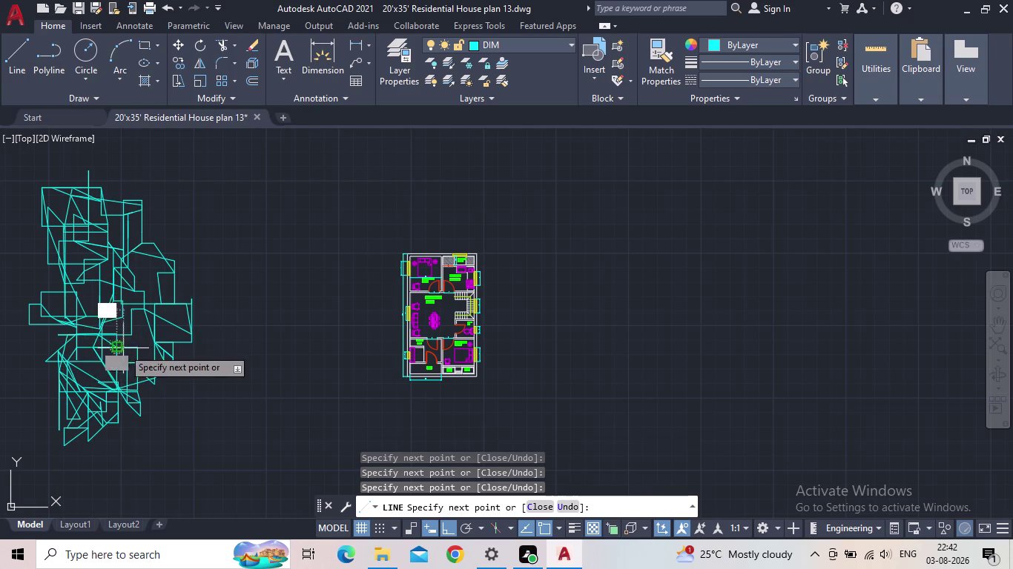
click(132, 339)
click(152, 365)
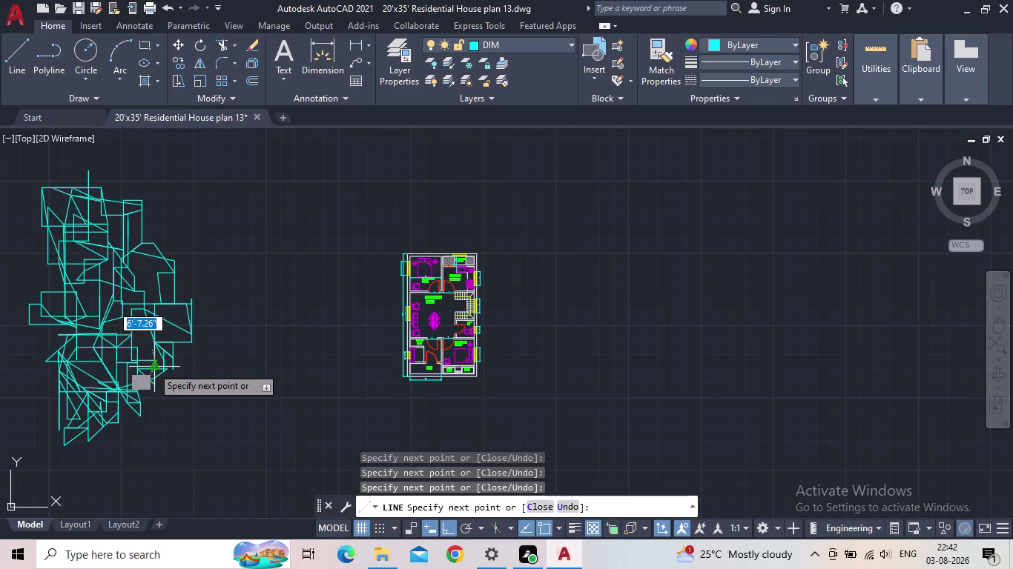
click(110, 332)
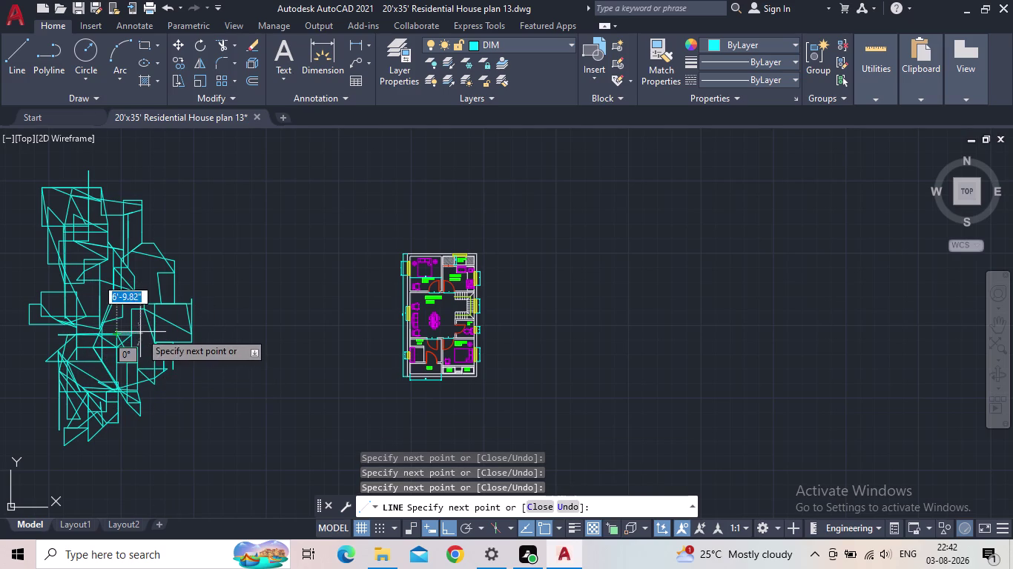
click(140, 332)
click(163, 353)
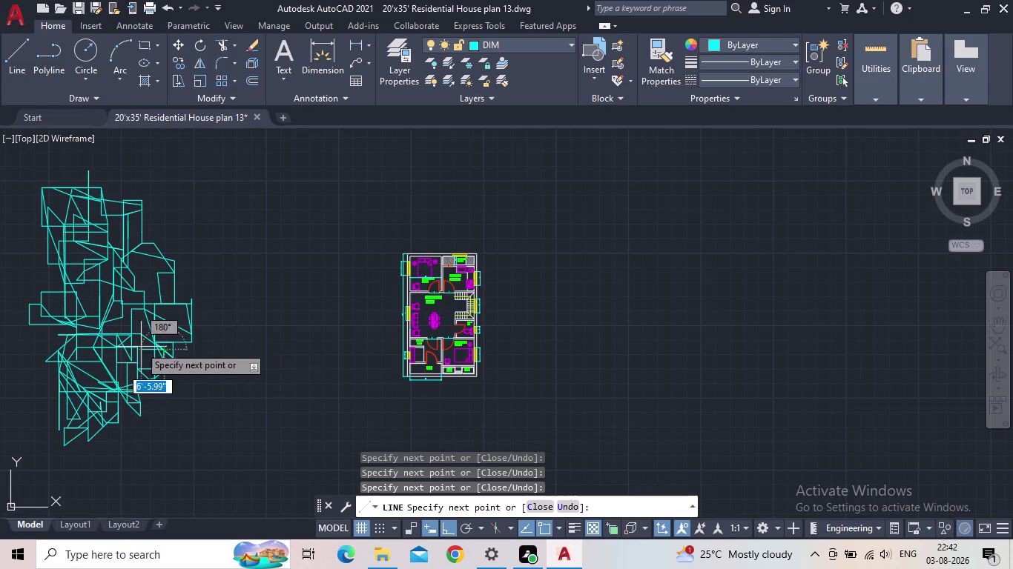
click(137, 346)
click(127, 337)
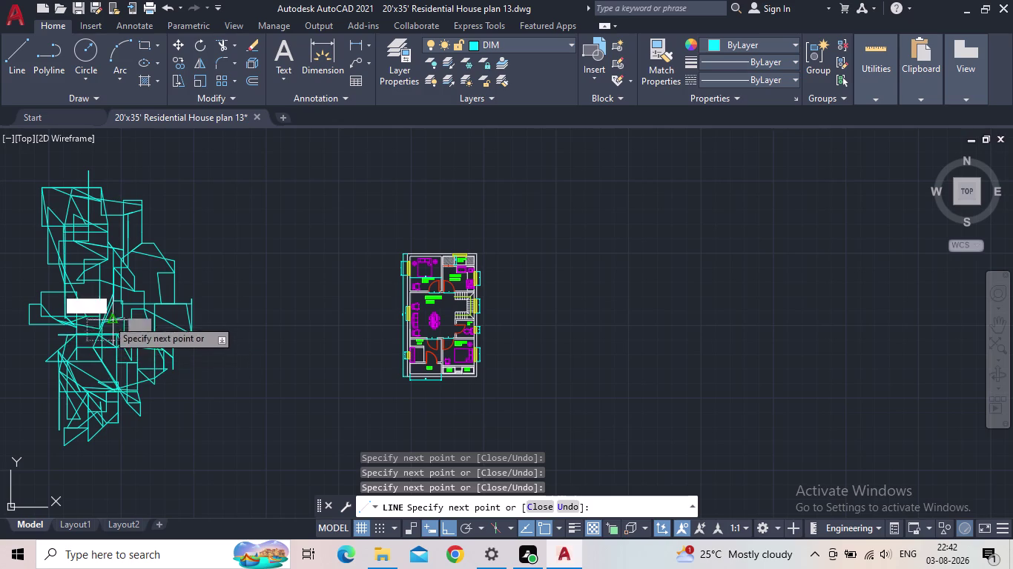
click(98, 317)
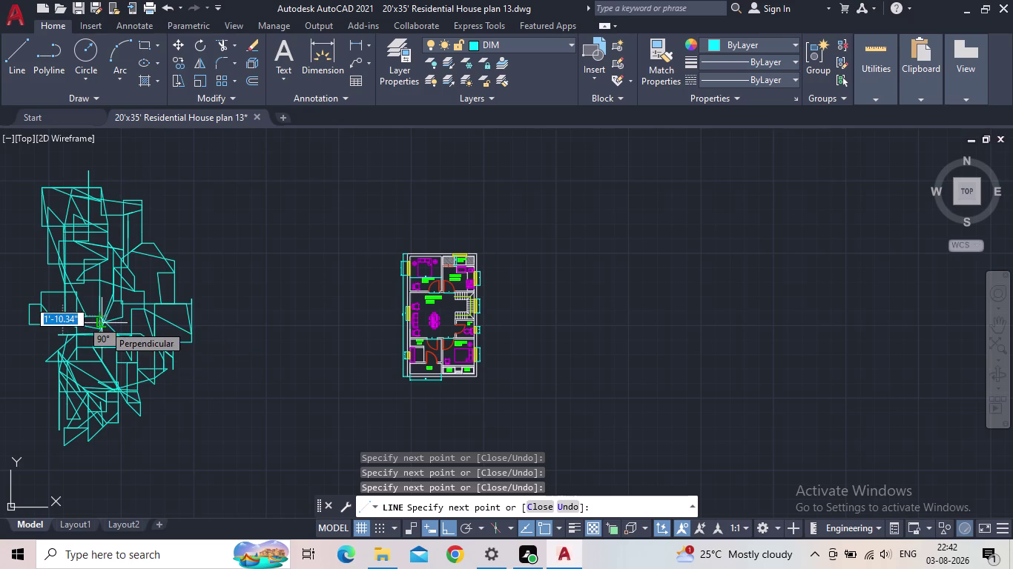
Add perpendicular and lower cyan segments, finishing with a vertical segment upward.
click(106, 327)
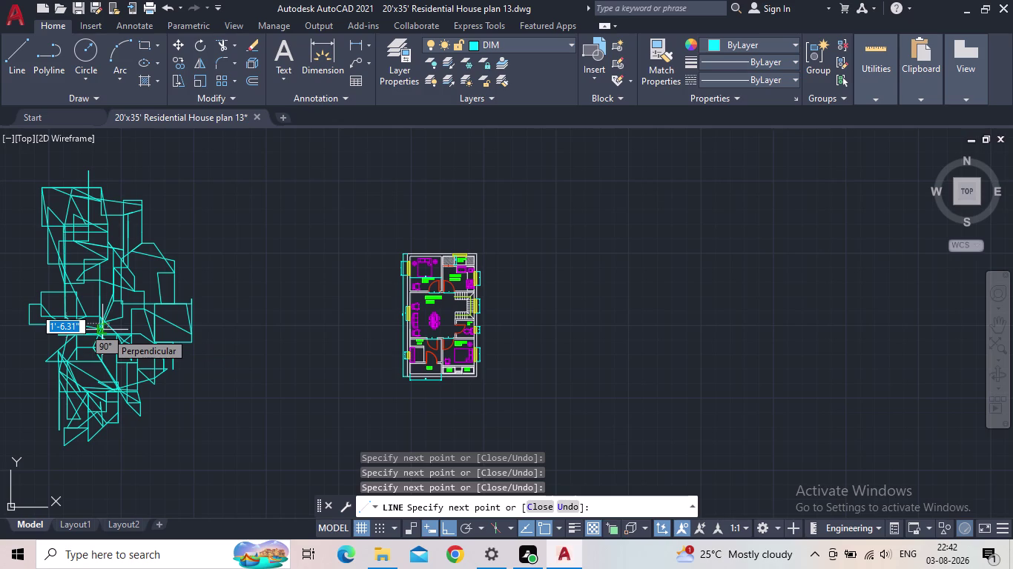
click(105, 333)
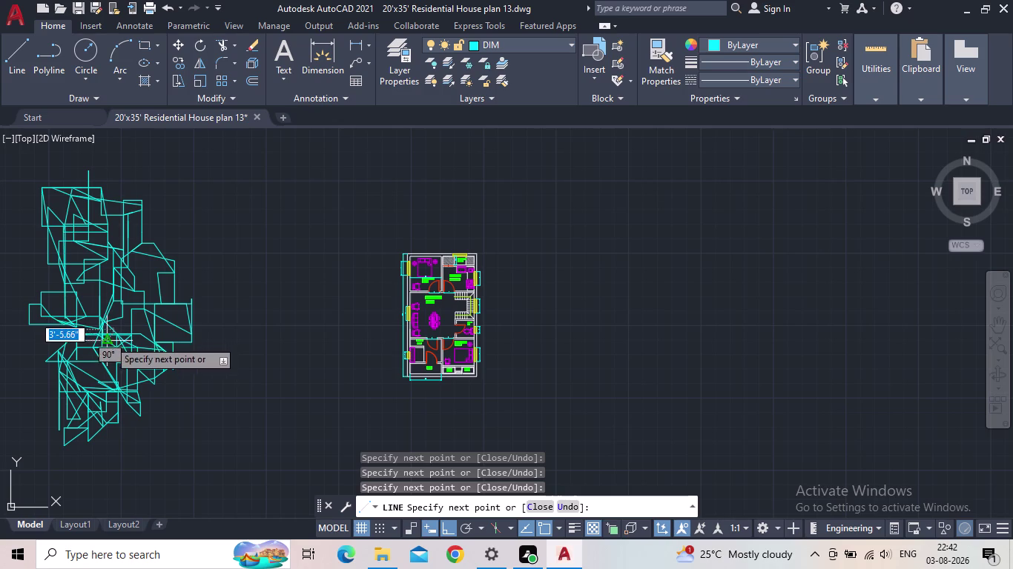
click(109, 340)
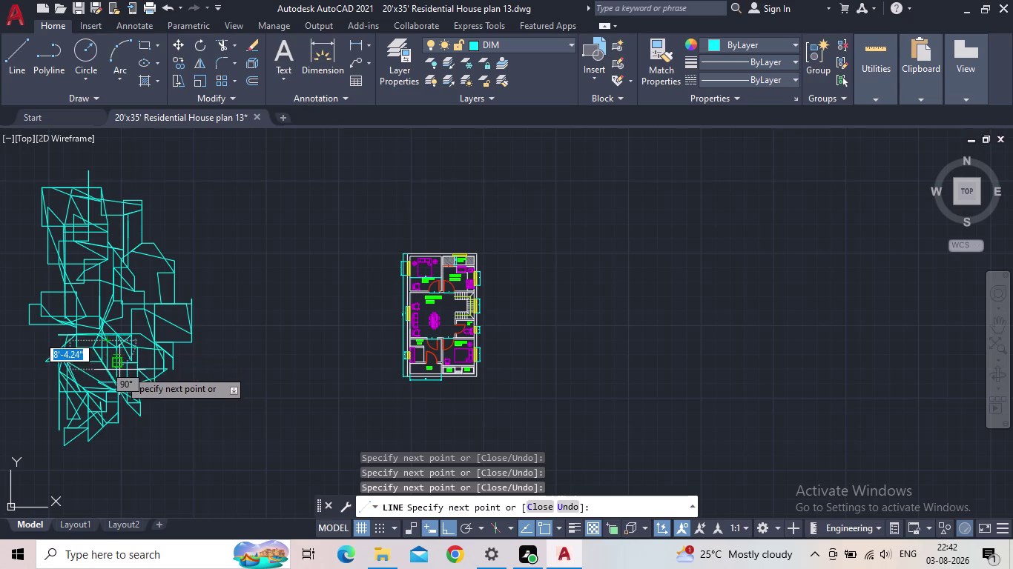
click(122, 370)
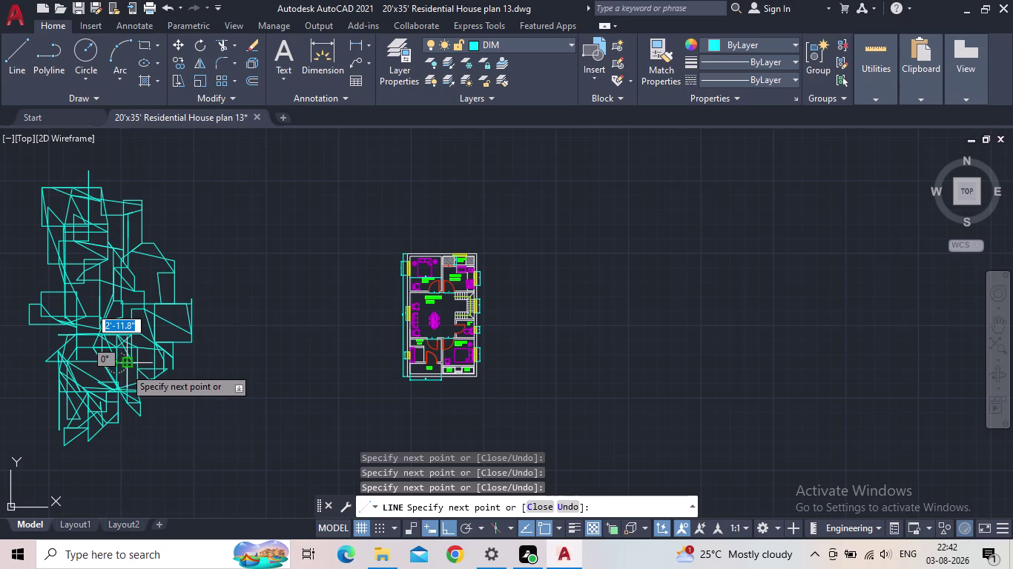
click(125, 370)
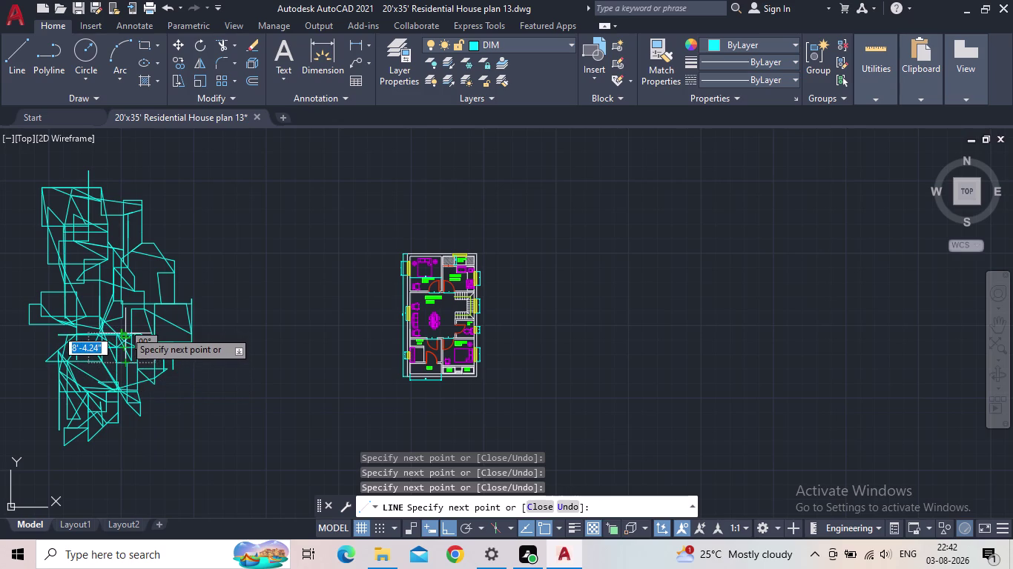
click(125, 325)
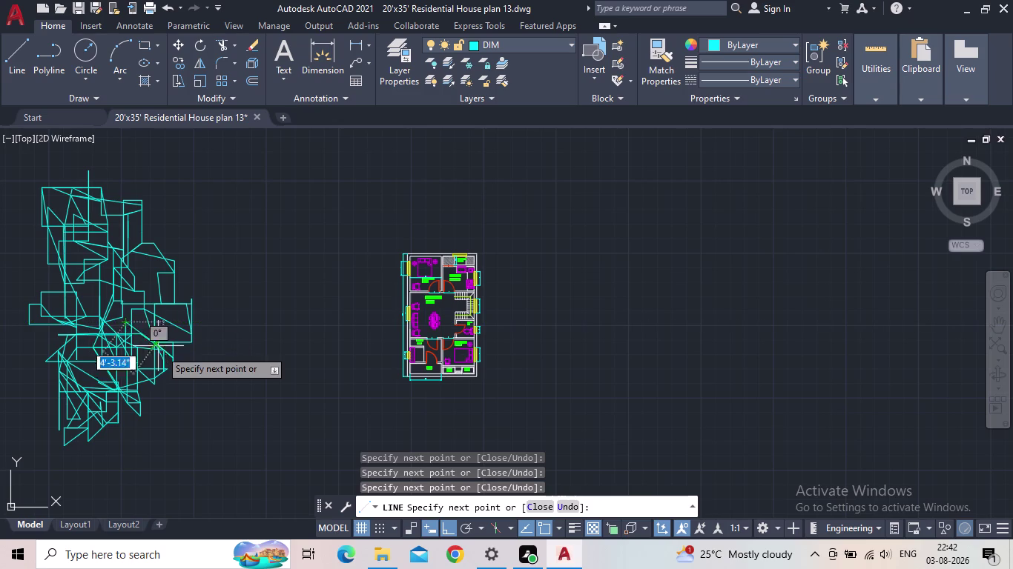
click(165, 367)
drag(172, 383, 151, 380)
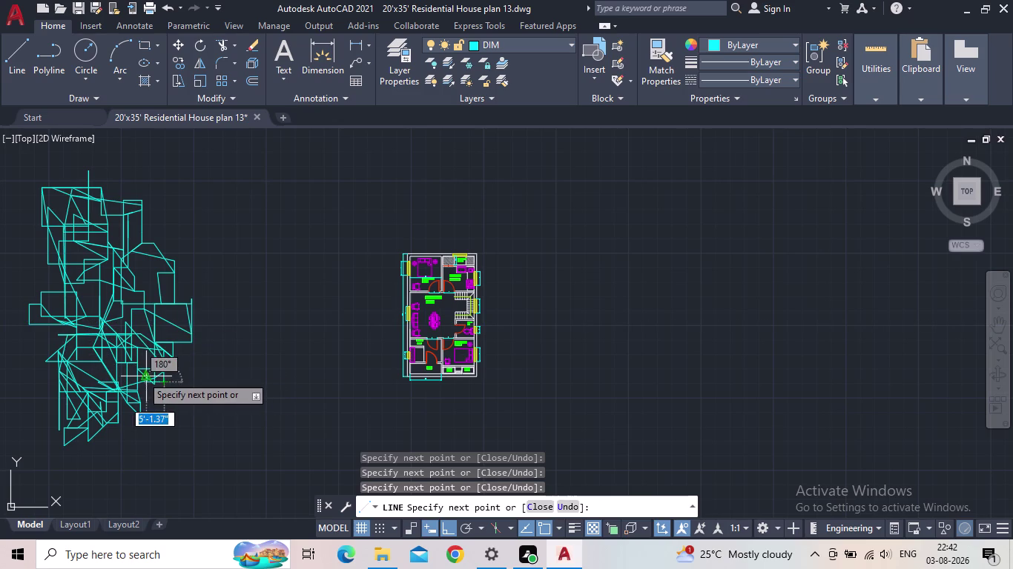
click(149, 400)
click(144, 389)
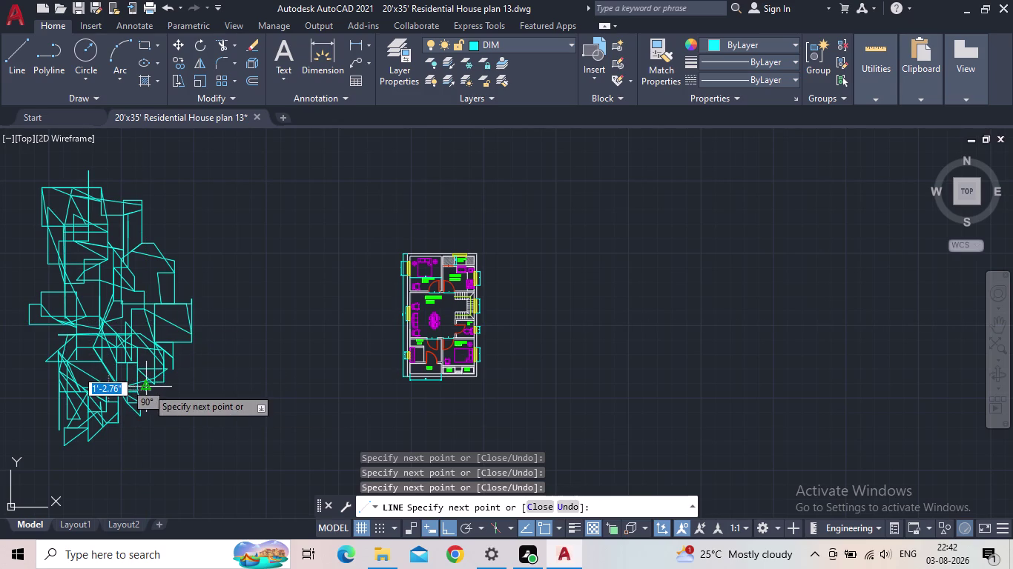
click(115, 260)
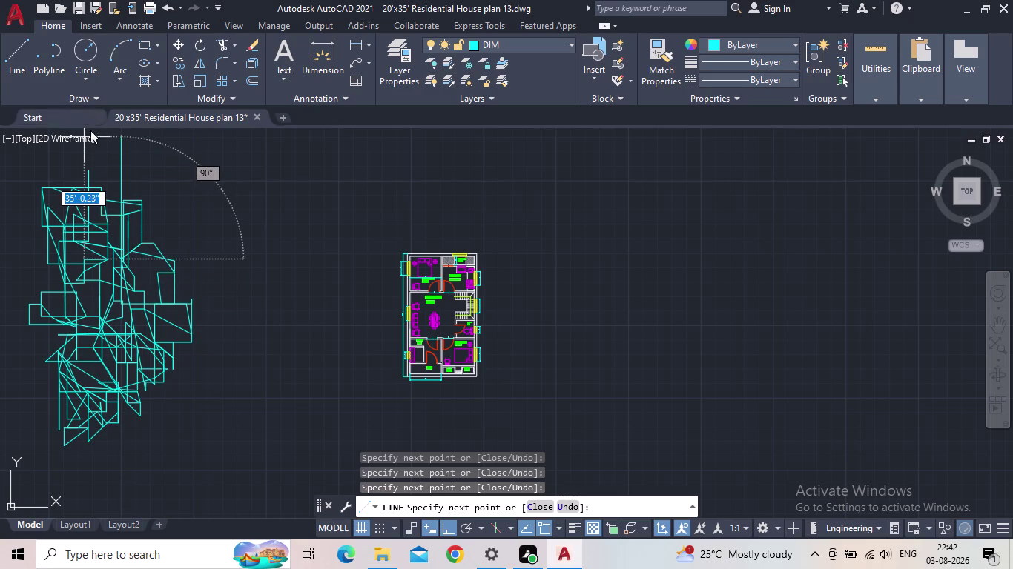
Draw short connected cyan segments around the very top of the tangle.
click(121, 182)
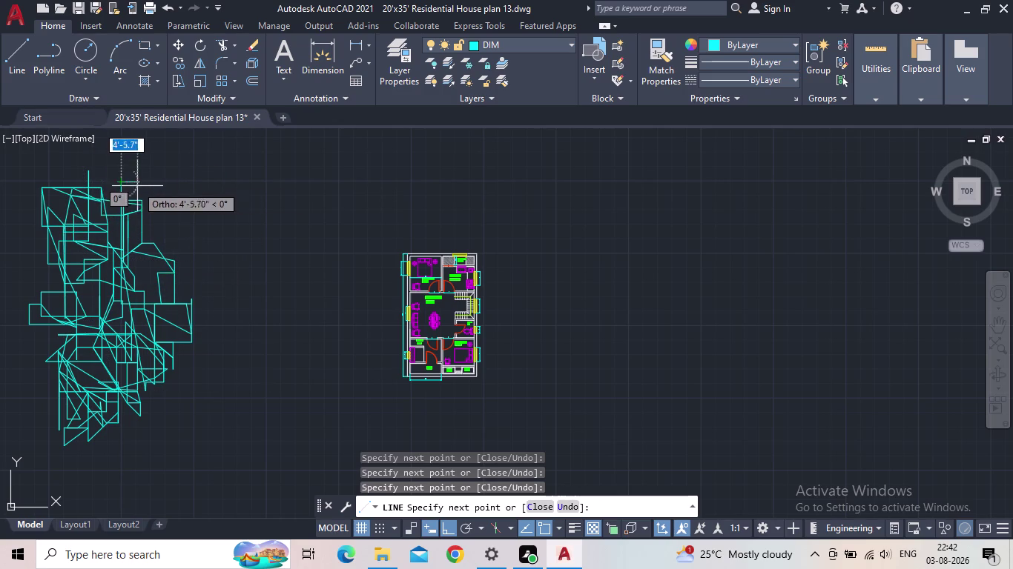
click(141, 190)
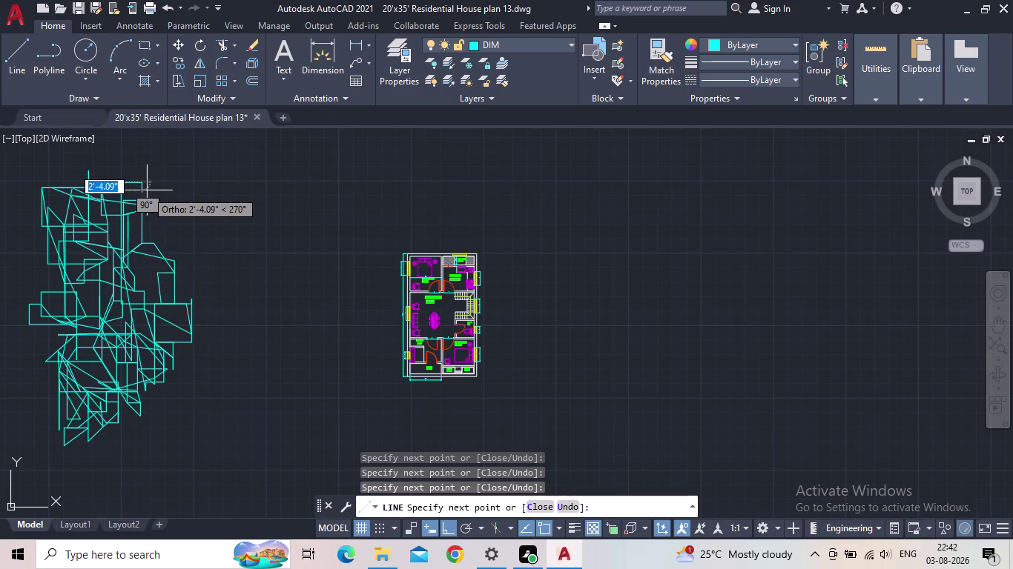
click(147, 191)
click(170, 225)
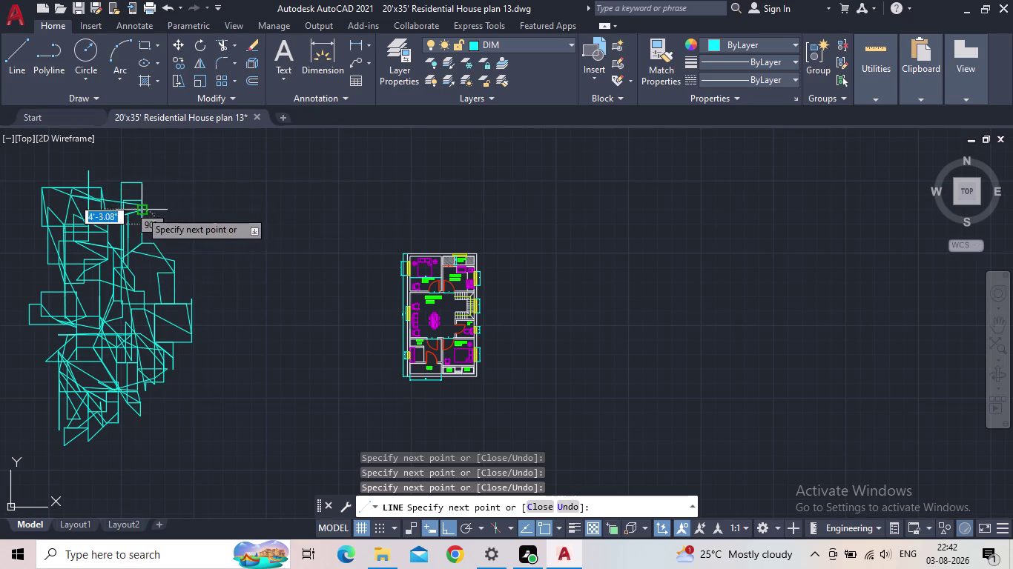
click(137, 211)
click(133, 212)
click(113, 211)
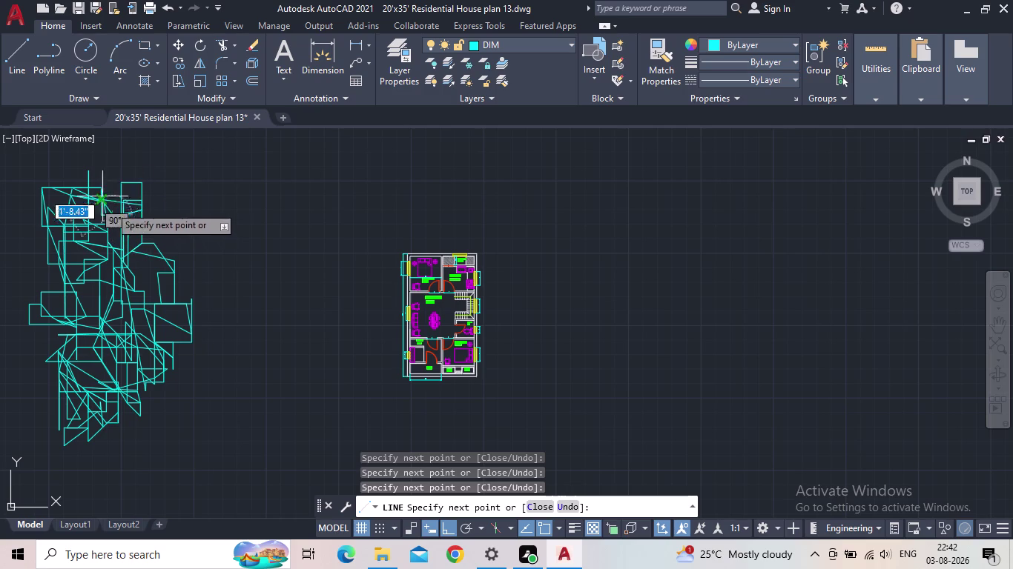
click(90, 170)
click(113, 183)
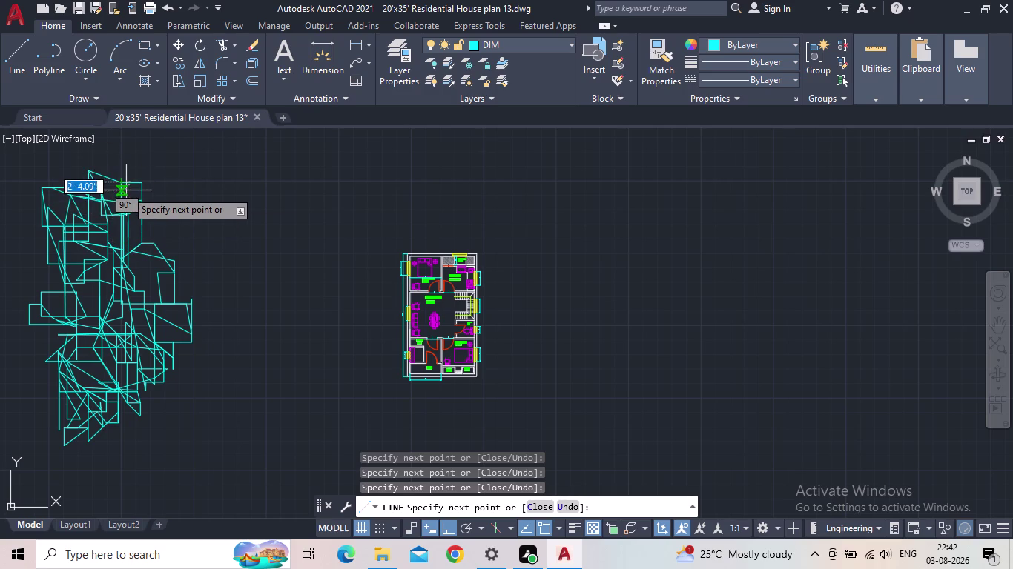
click(122, 175)
click(142, 192)
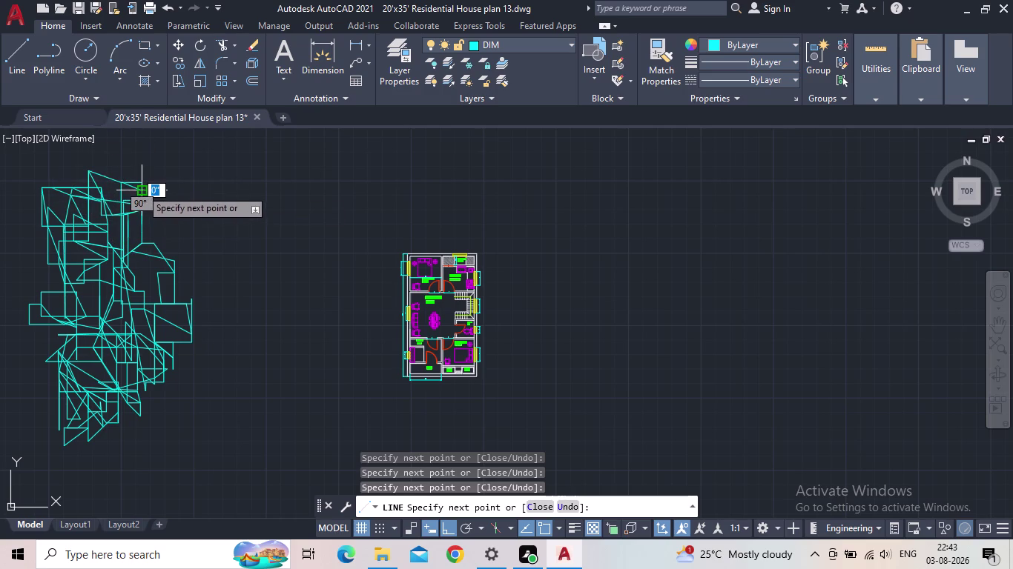
click(138, 180)
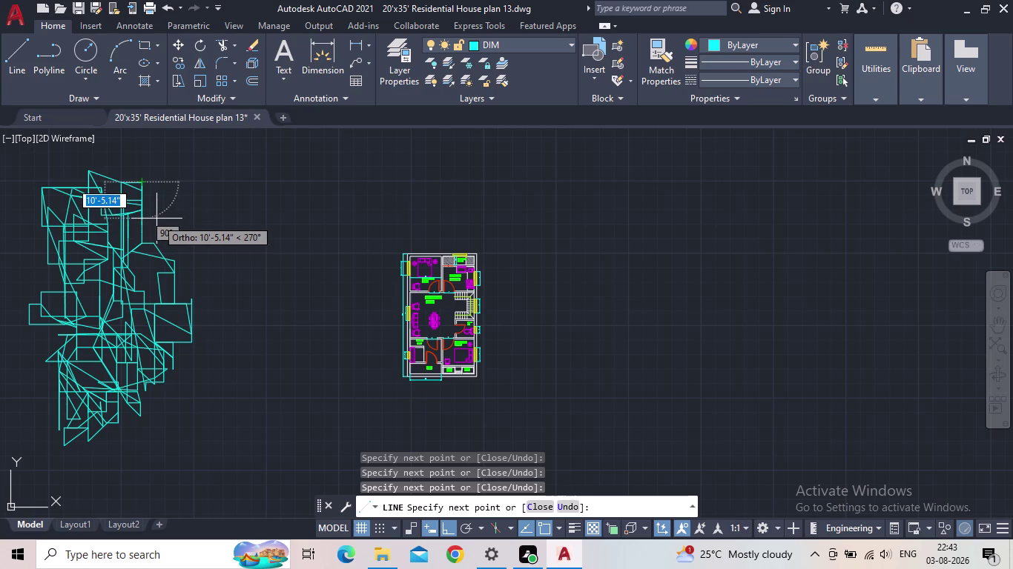
Run cyan segments down into the upper tangle, snapping to an existing endpoint.
click(163, 228)
click(164, 229)
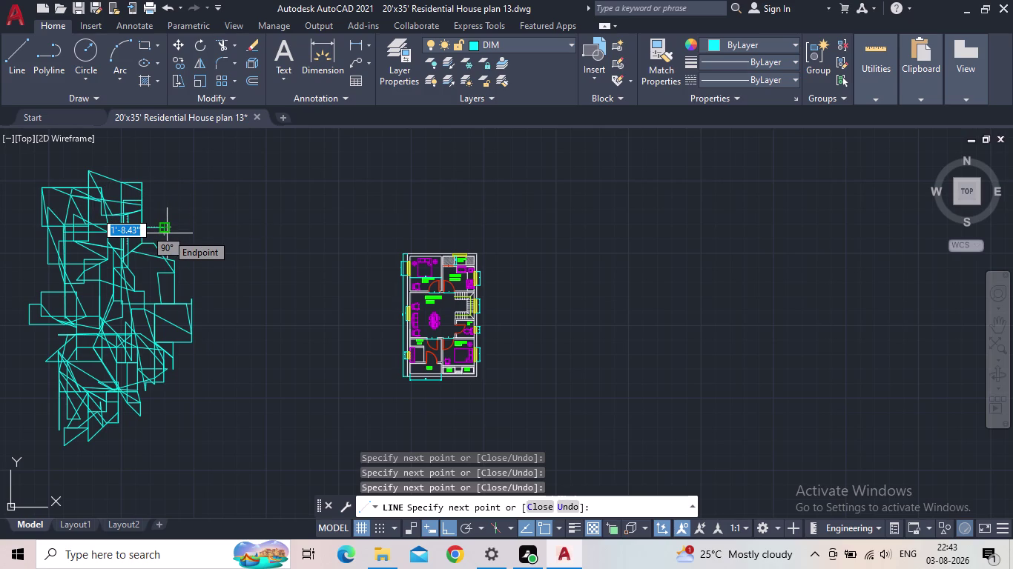
click(165, 236)
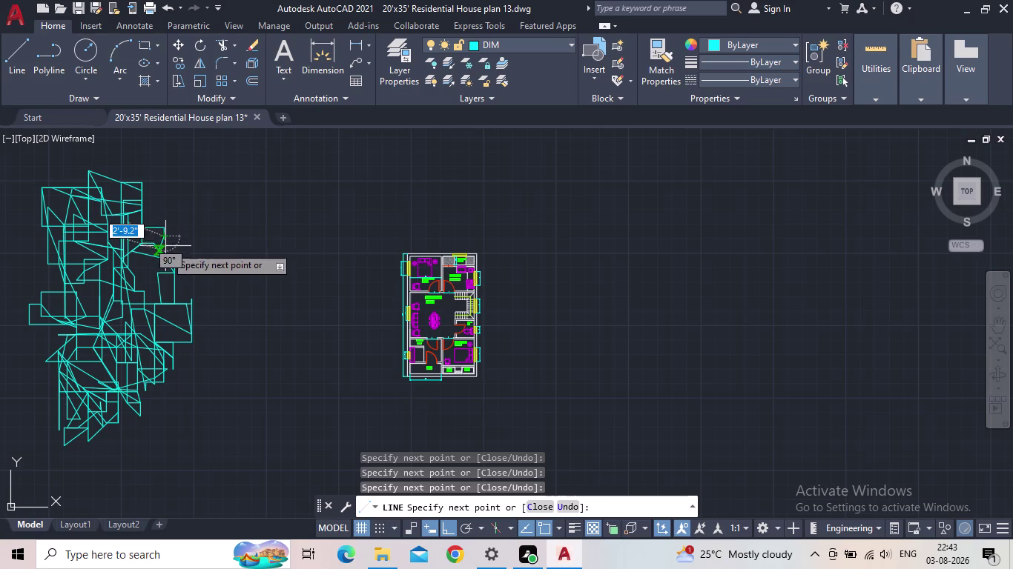
click(165, 246)
click(170, 262)
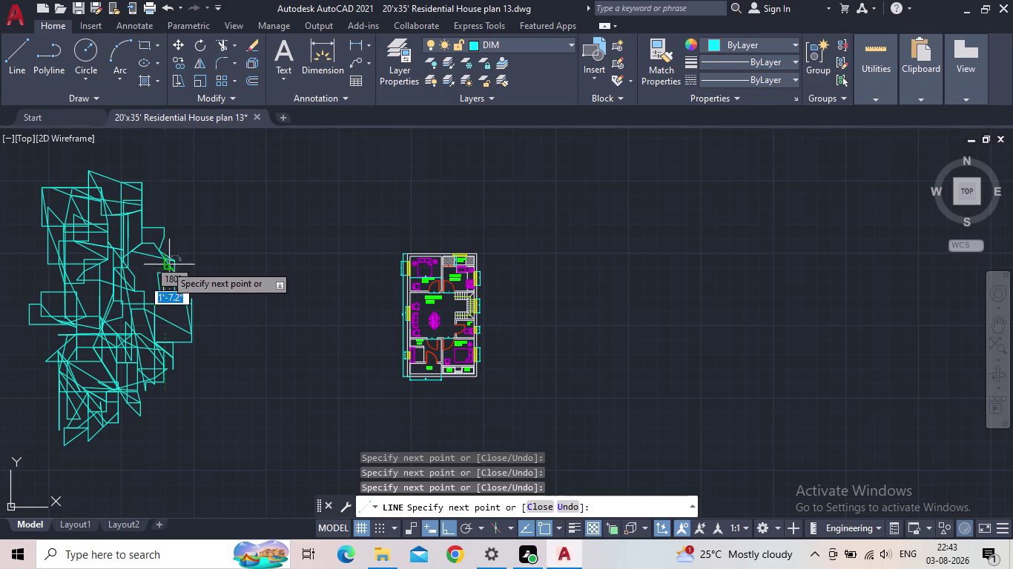
Draw connected cyan segments through the middle of the tangle, snapping to an endpoint.
click(150, 273)
click(151, 274)
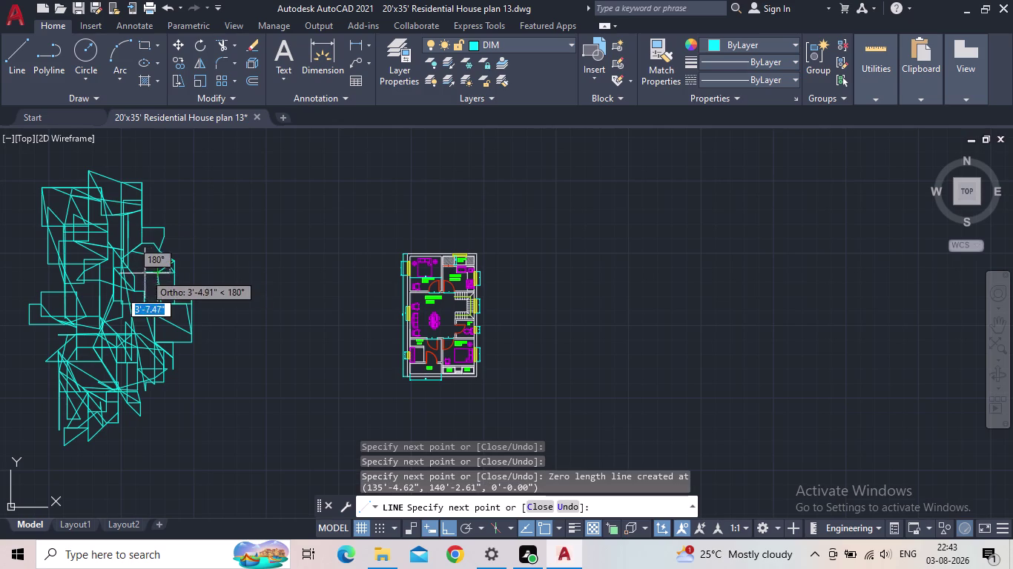
click(138, 269)
click(139, 264)
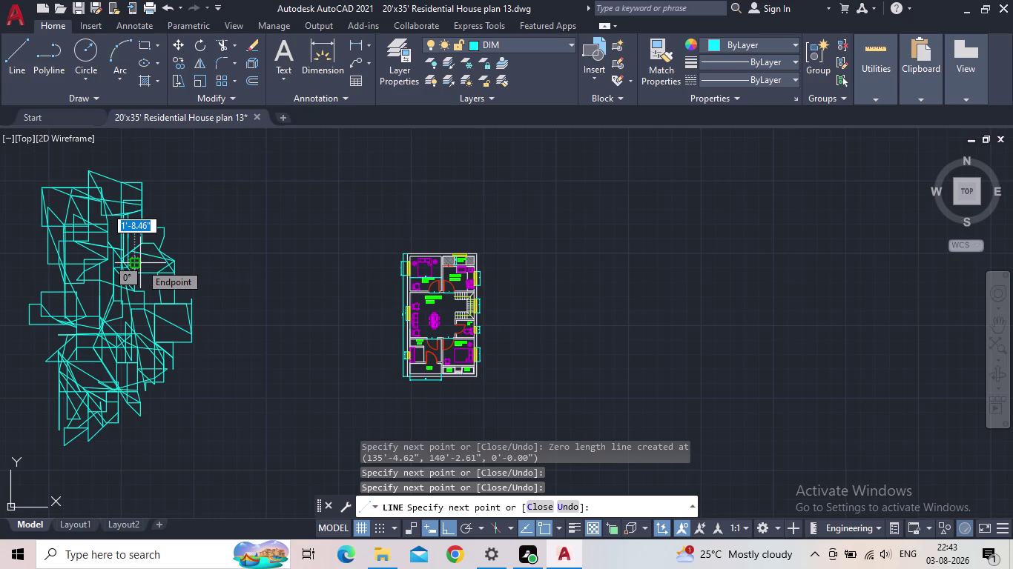
click(140, 264)
click(153, 277)
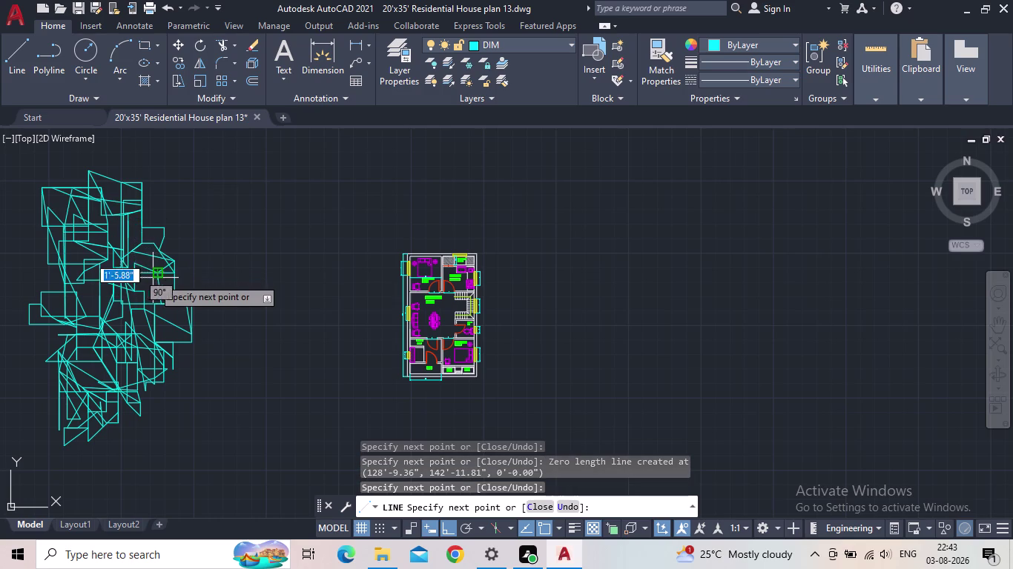
click(153, 280)
click(132, 296)
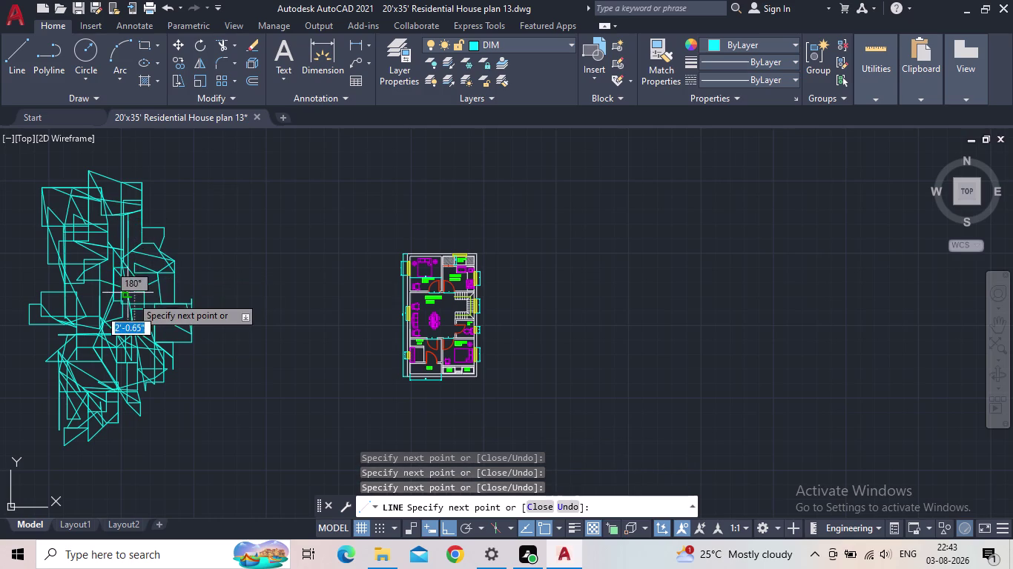
click(134, 286)
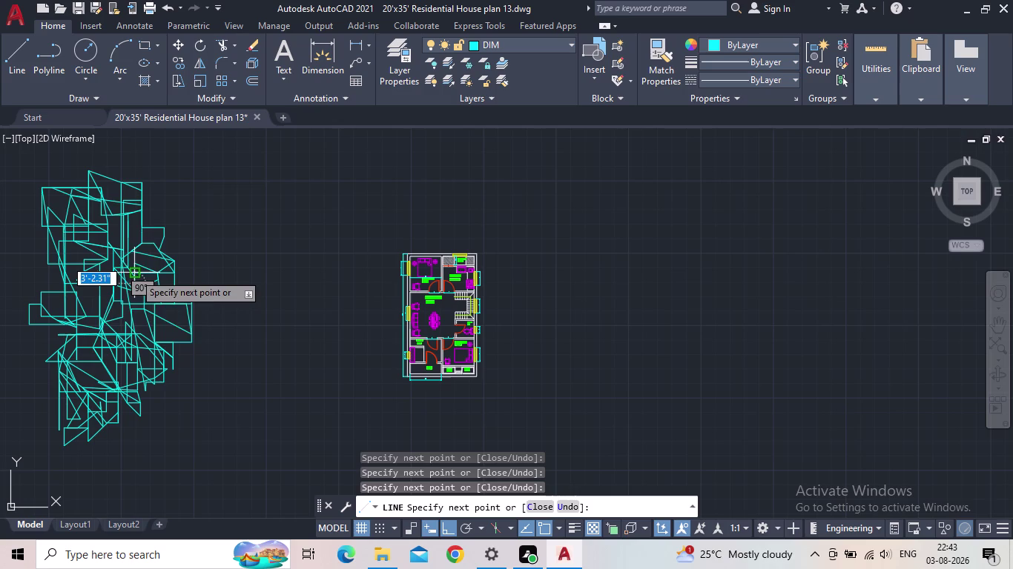
Extend the cyan line across the tangle's left side.
click(62, 314)
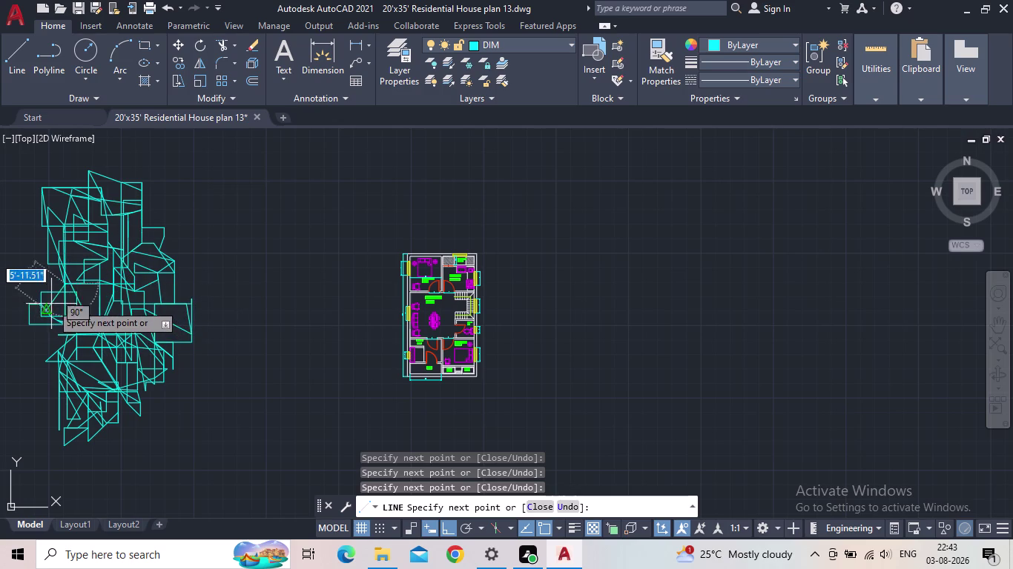
click(50, 300)
click(49, 296)
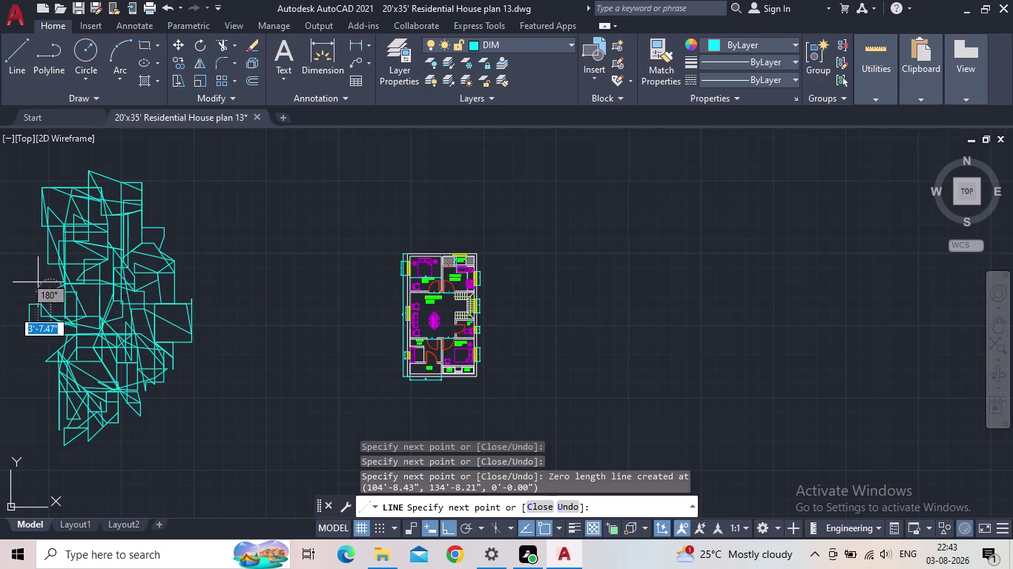
click(35, 278)
drag(25, 254, 31, 261)
click(44, 275)
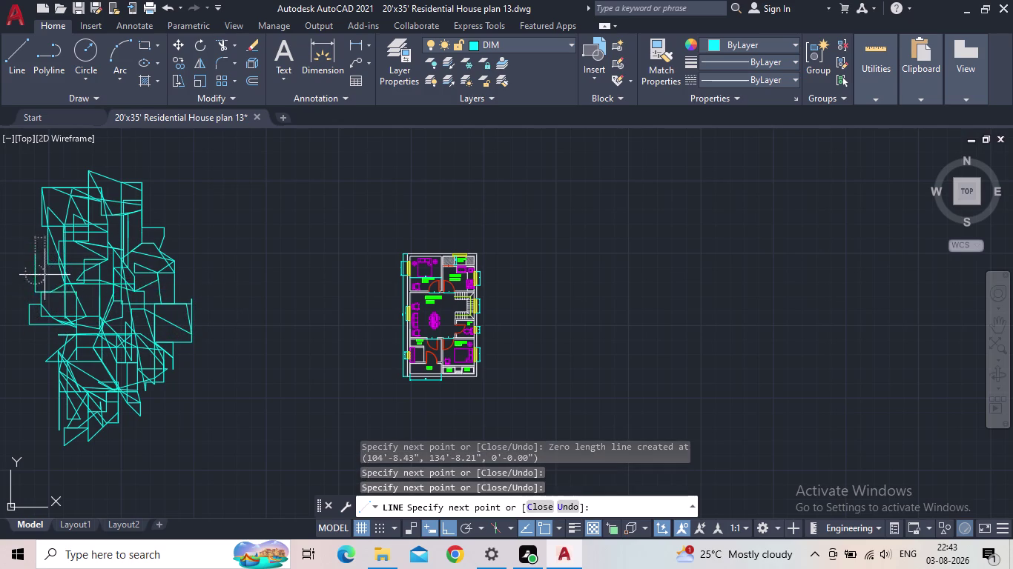
click(41, 258)
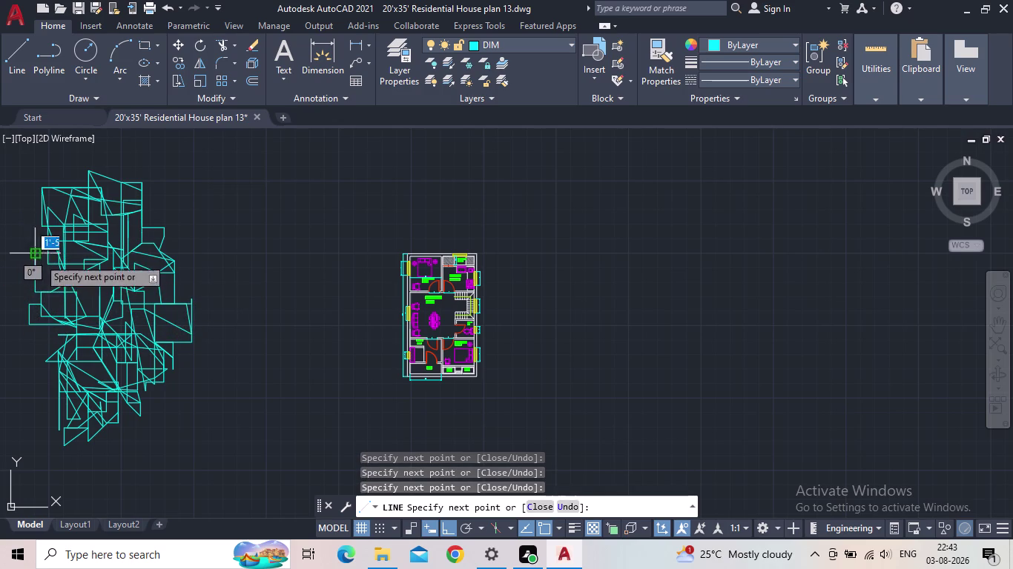
click(38, 258)
click(37, 251)
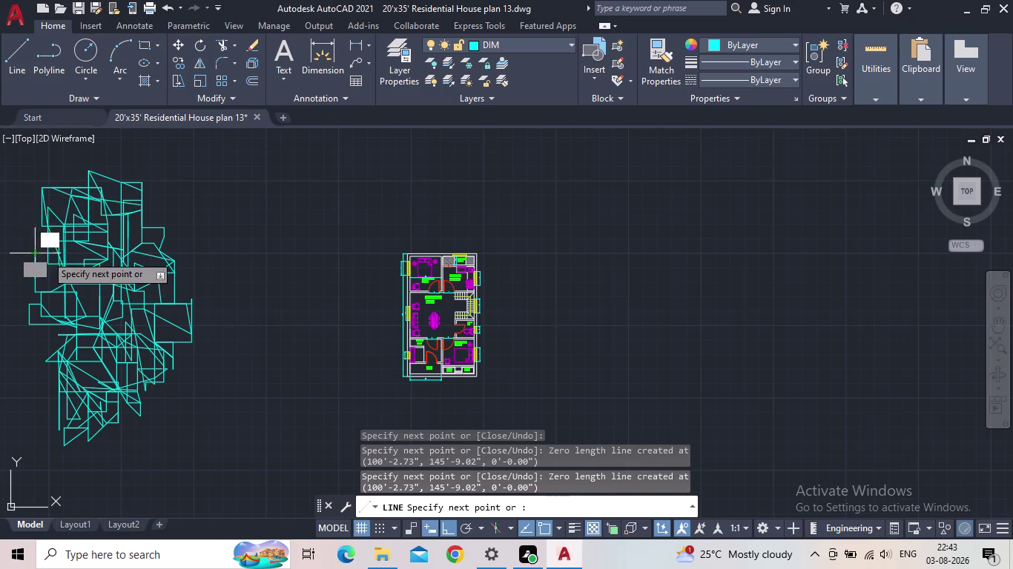
click(59, 262)
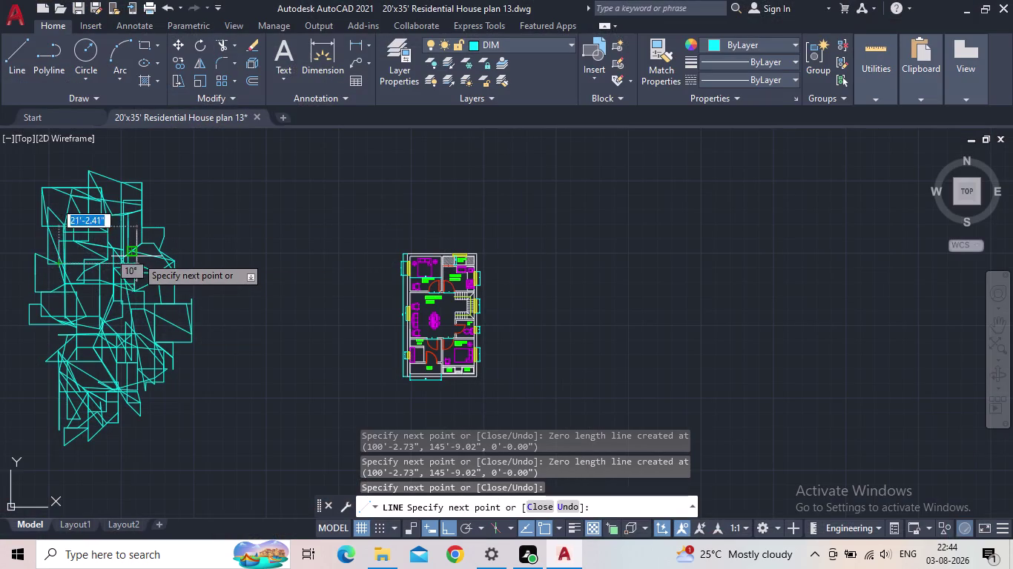
Add cyan segments reaching up to the top of the tangle.
click(136, 256)
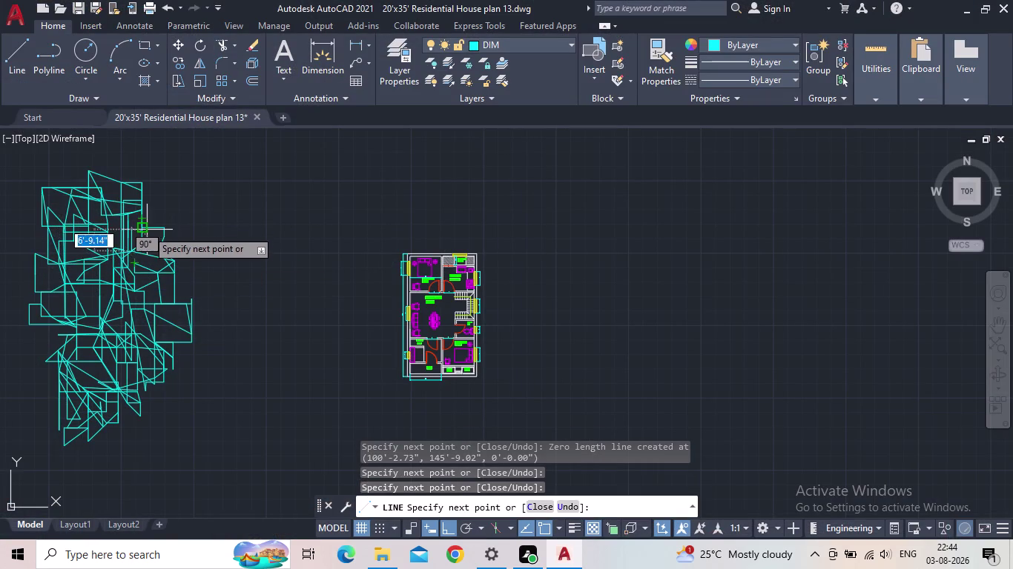
click(146, 230)
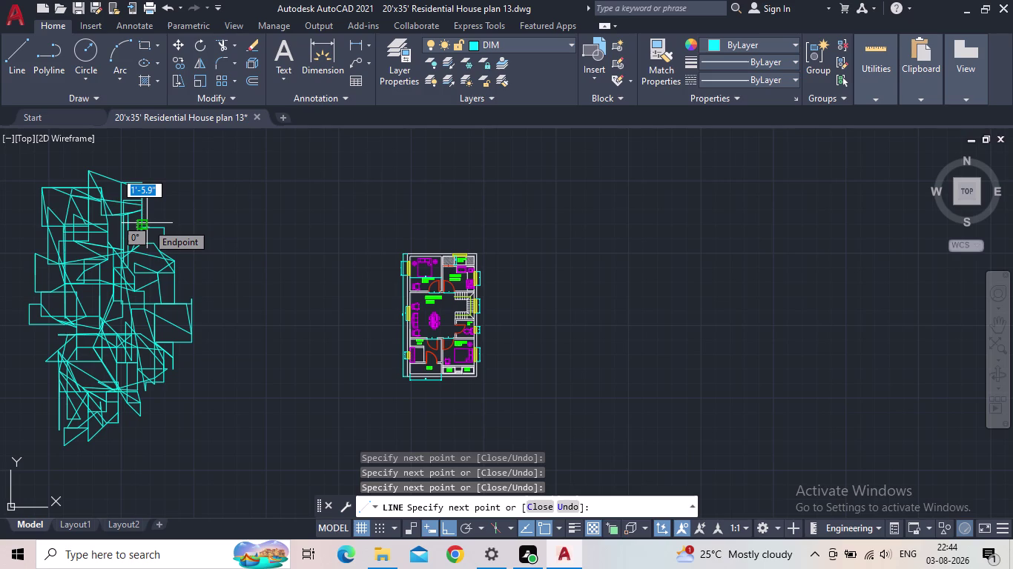
click(147, 223)
click(99, 236)
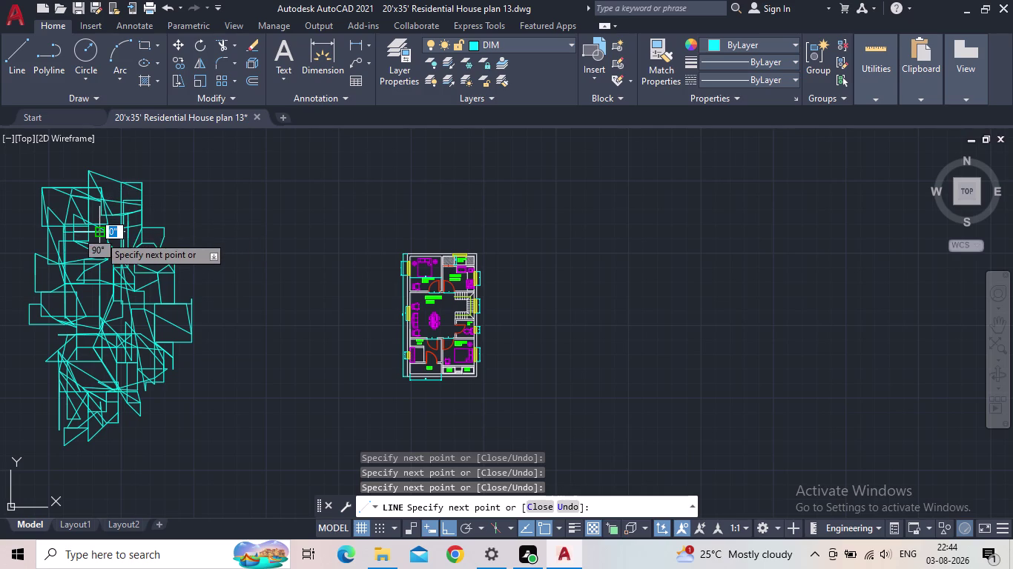
click(97, 220)
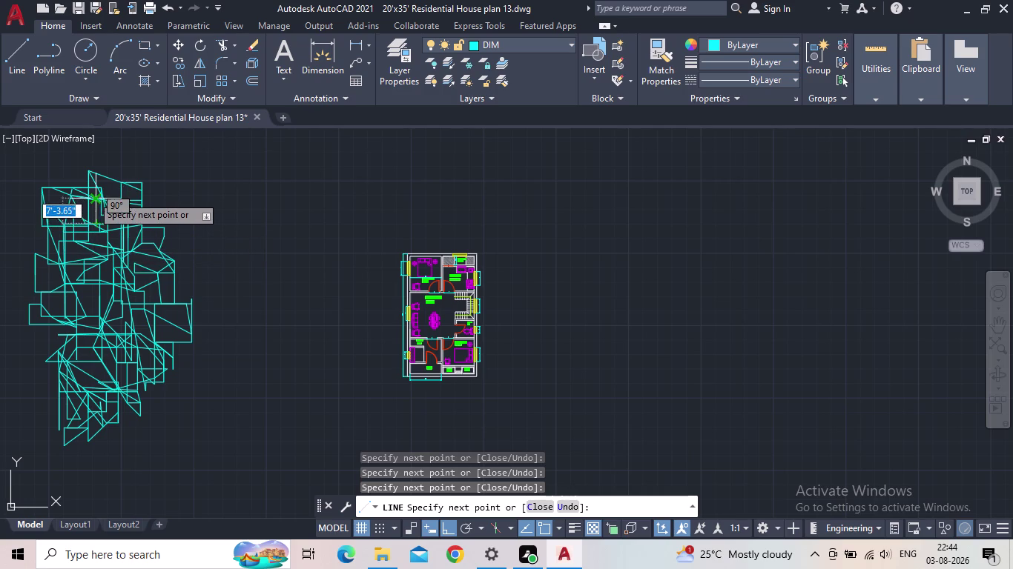
click(93, 188)
click(104, 187)
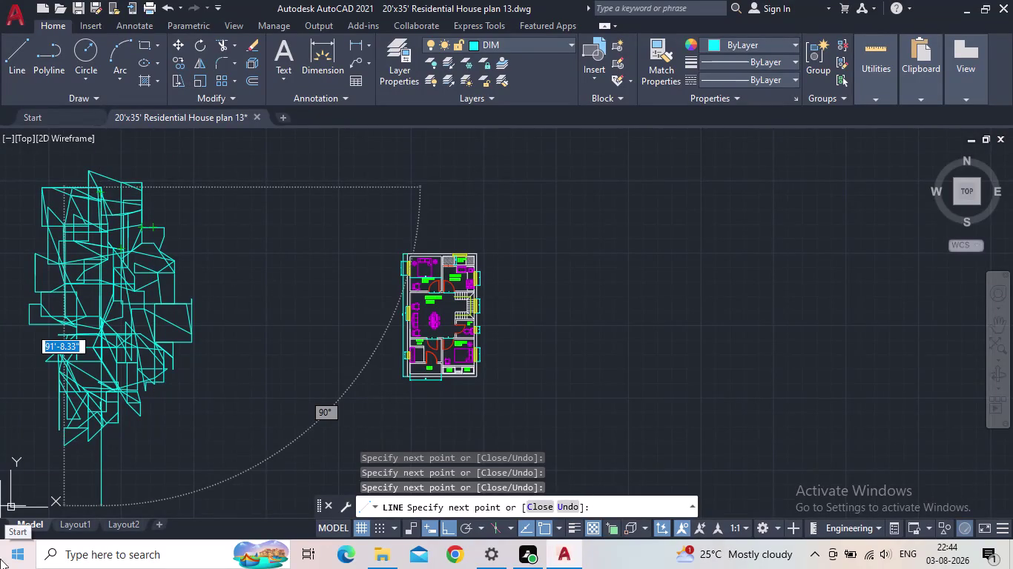
Fill the upper-middle tangle area with more short connected cyan segments.
click(88, 226)
click(114, 220)
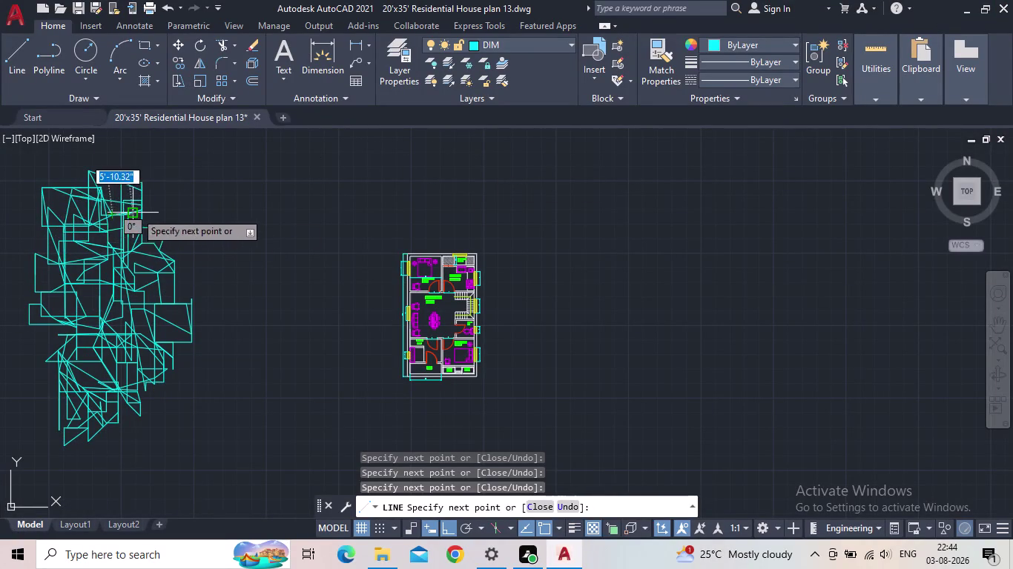
drag(136, 212, 143, 212)
click(161, 212)
click(154, 225)
click(146, 211)
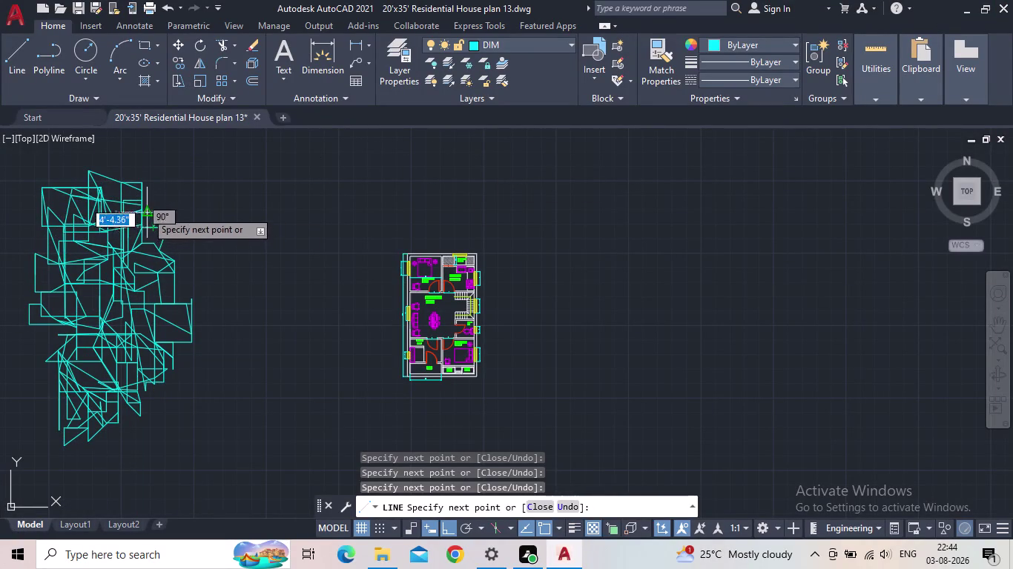
click(158, 207)
click(151, 235)
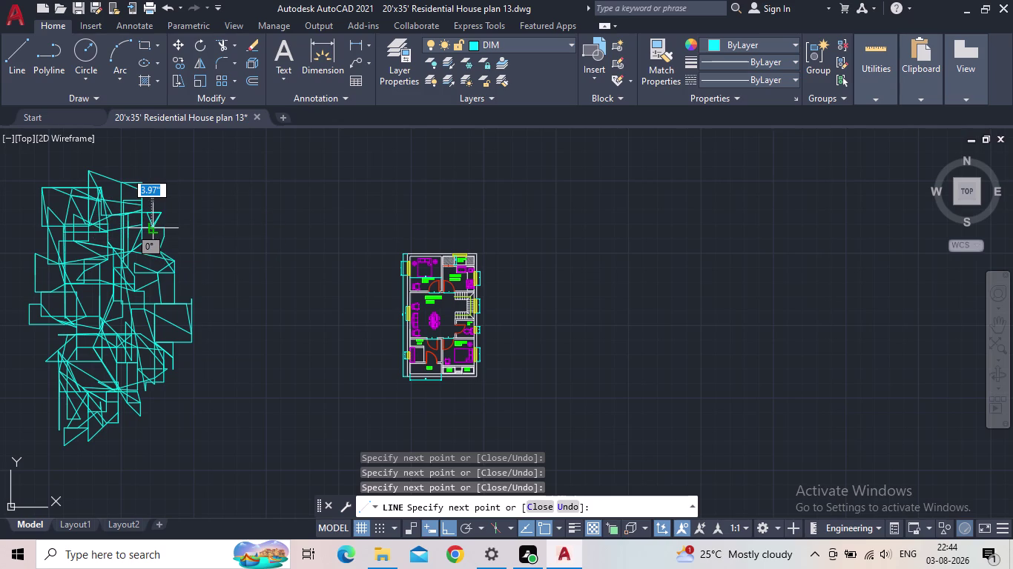
click(149, 232)
click(138, 238)
click(136, 250)
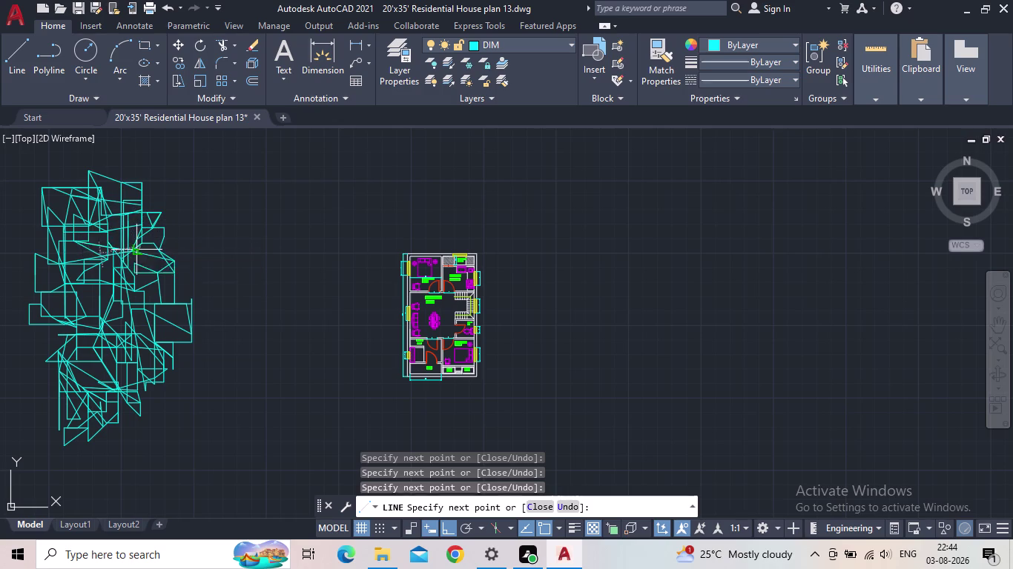
Add short cyan segments down through the middle of the tangle.
click(142, 258)
click(155, 290)
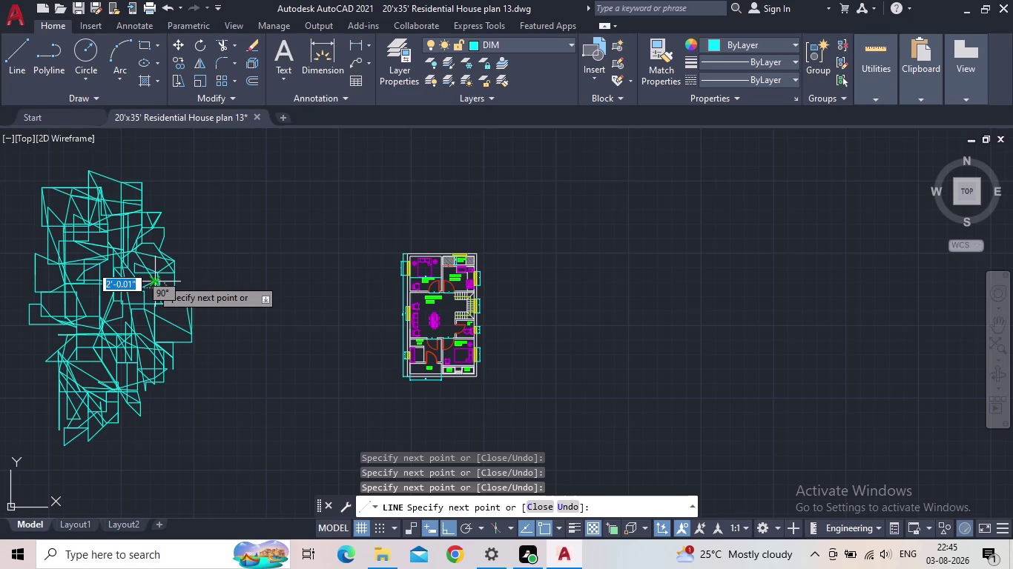
click(153, 278)
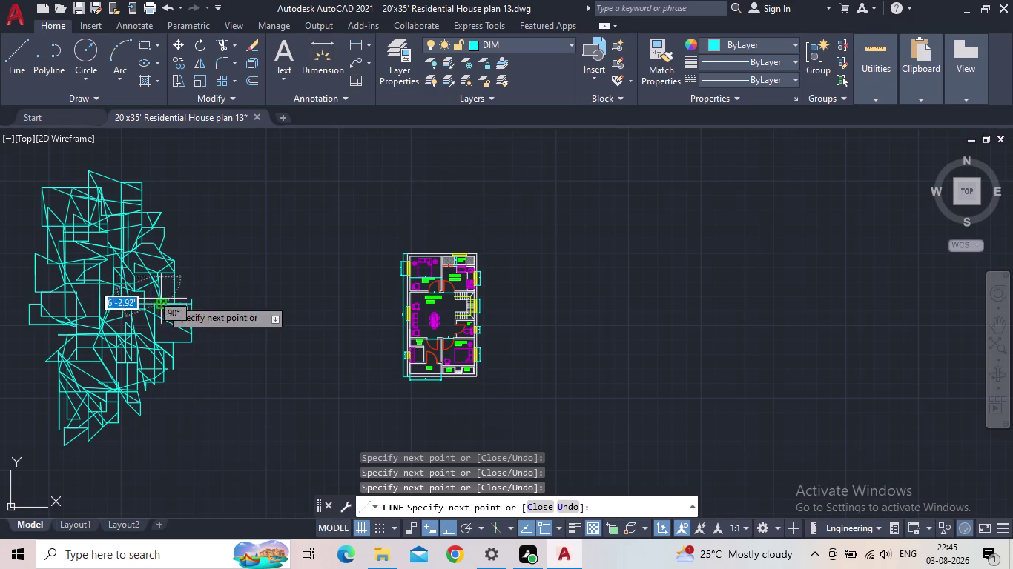
click(161, 298)
click(139, 314)
click(129, 304)
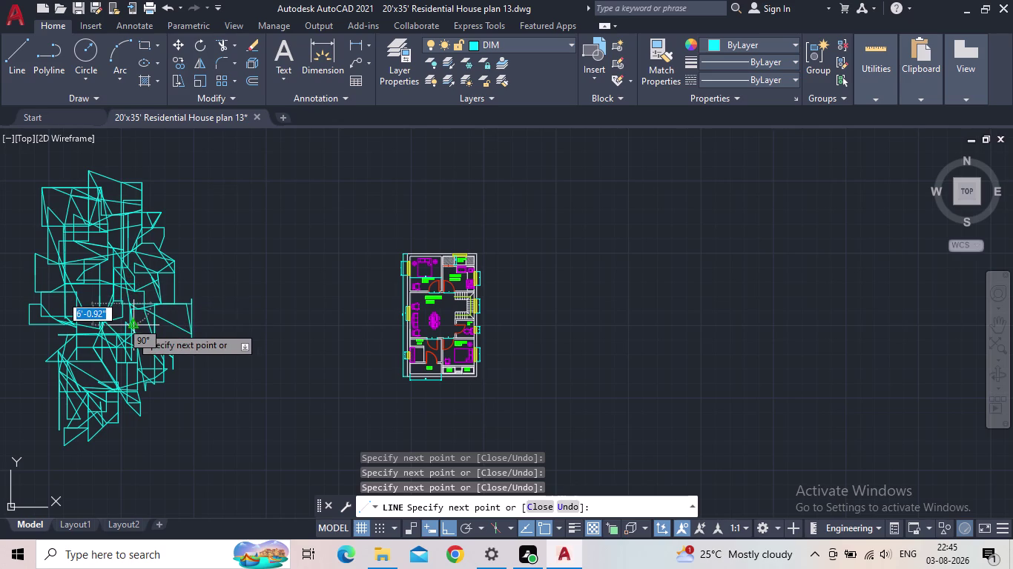
click(130, 326)
click(124, 317)
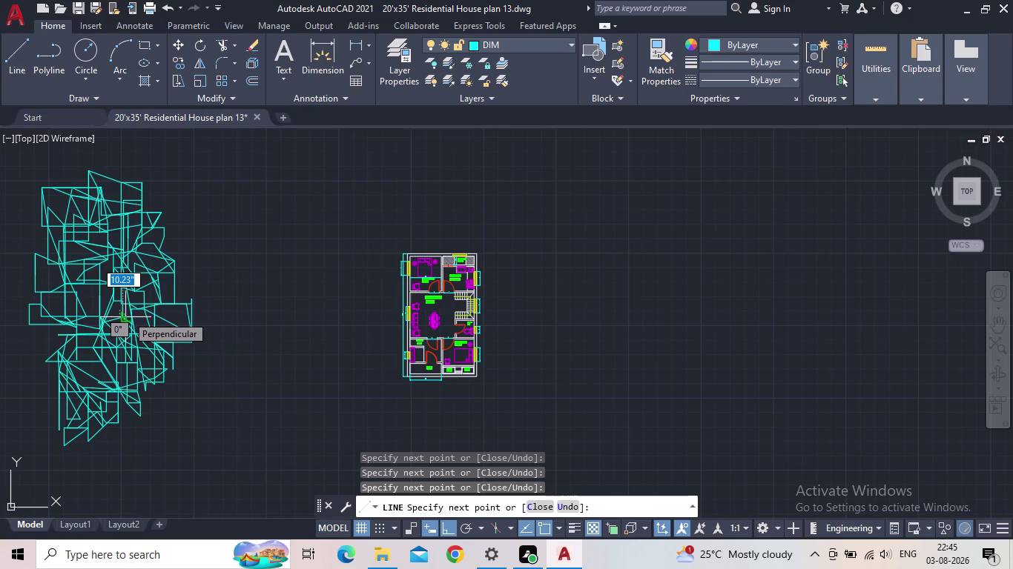
Continue the tangle line using Perpendicular and Endpoint snaps to existing segments.
click(127, 315)
click(120, 298)
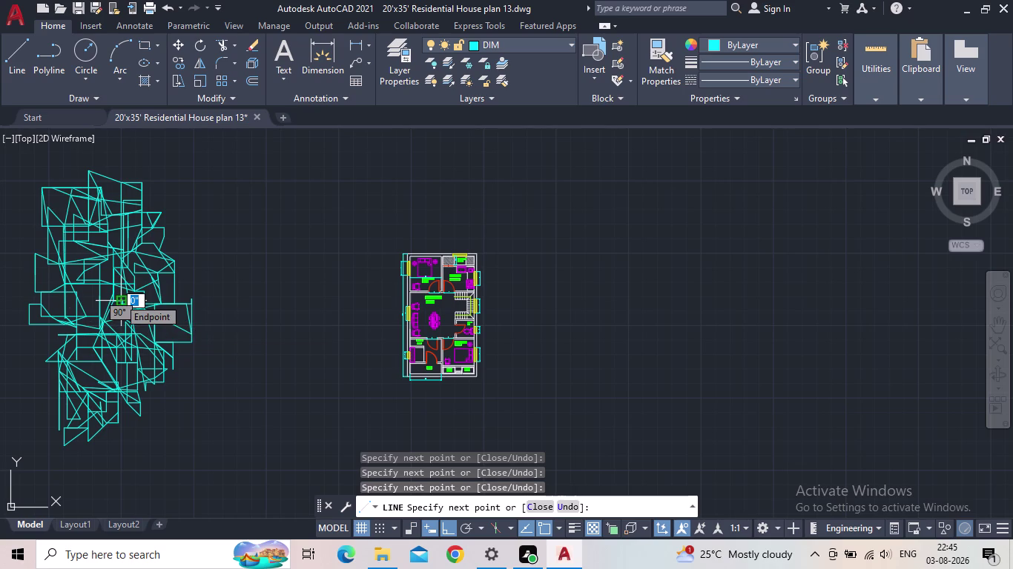
click(119, 298)
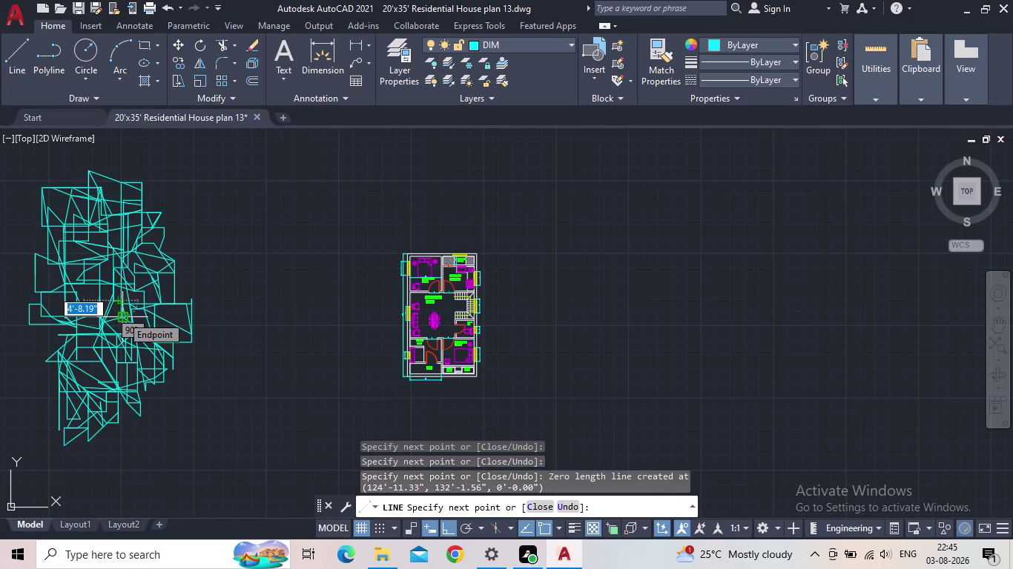
click(121, 316)
click(119, 311)
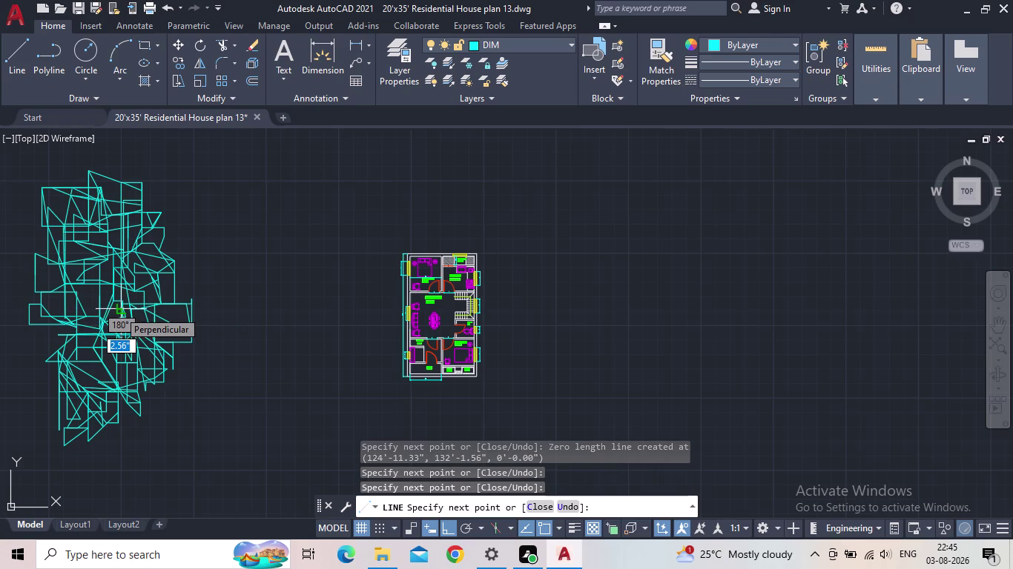
click(119, 310)
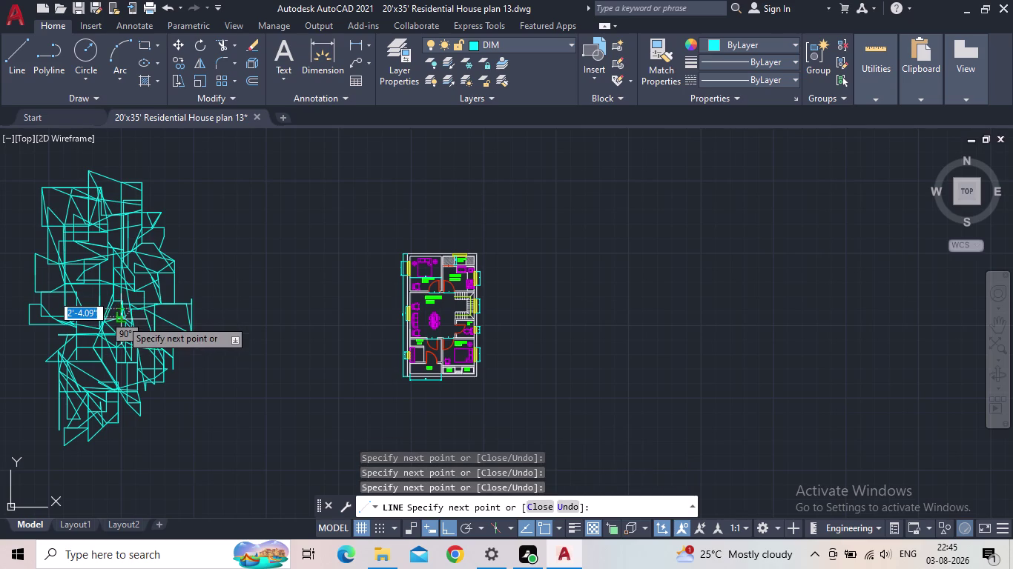
click(121, 319)
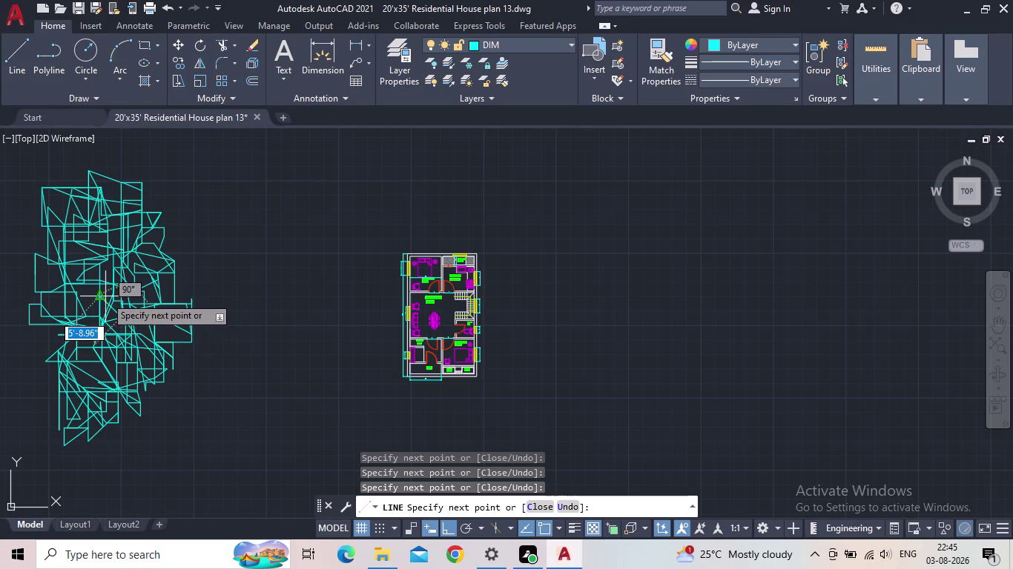
click(95, 296)
click(103, 306)
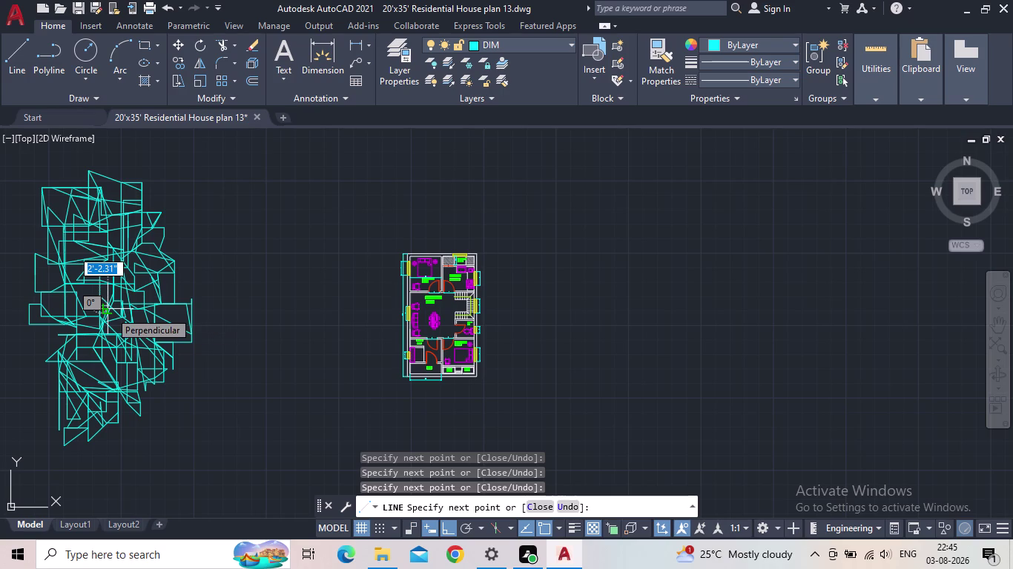
click(110, 311)
Add the last cyan segments in the lower tangle, then end the LINE command.
click(125, 340)
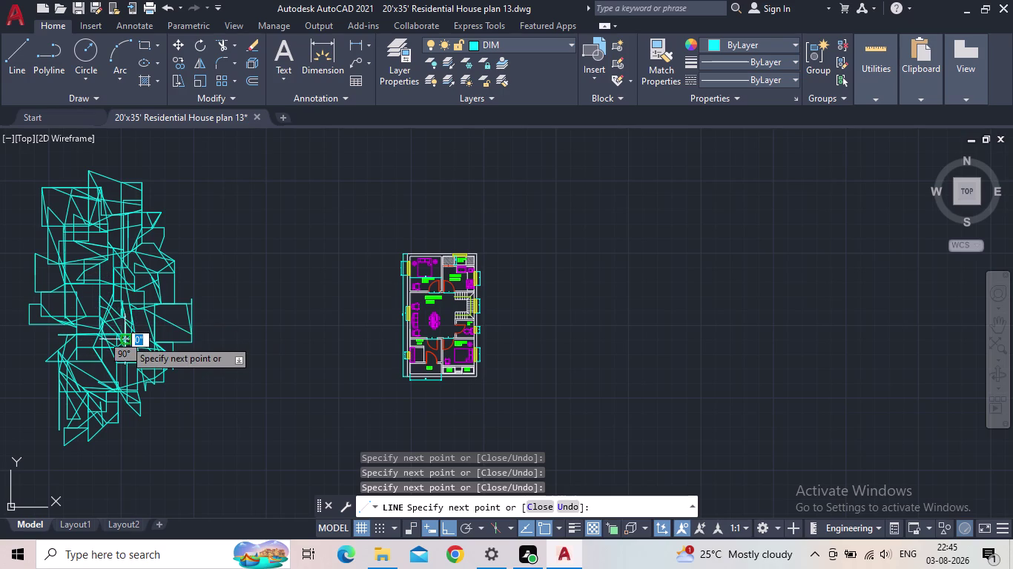
click(132, 340)
click(122, 331)
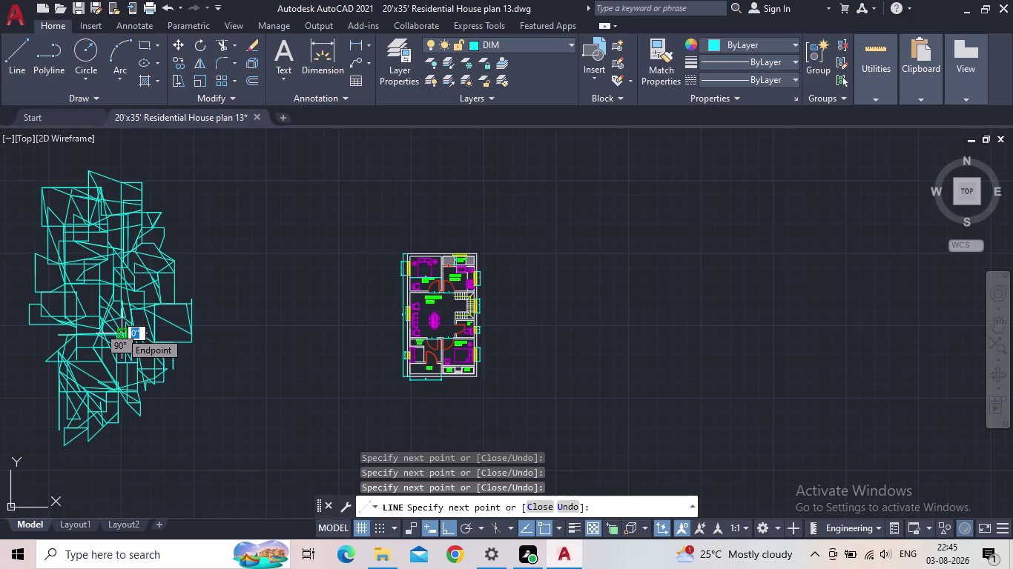
click(121, 331)
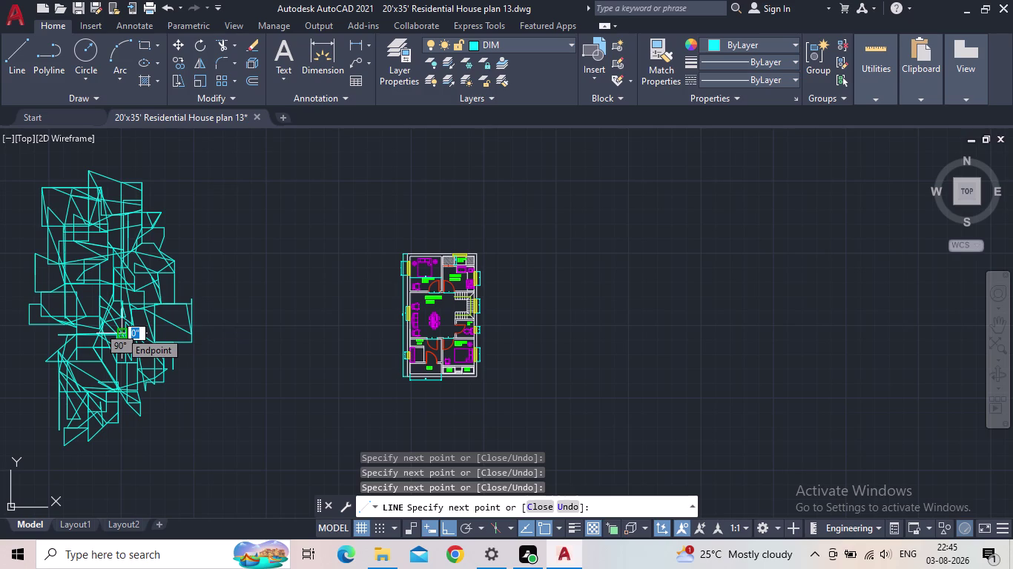
click(107, 335)
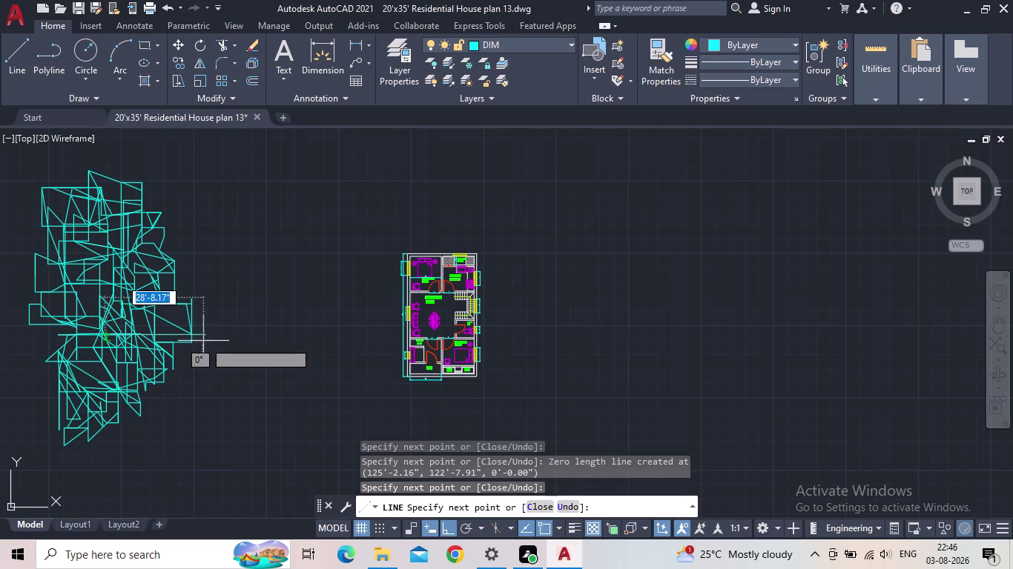
click(147, 346)
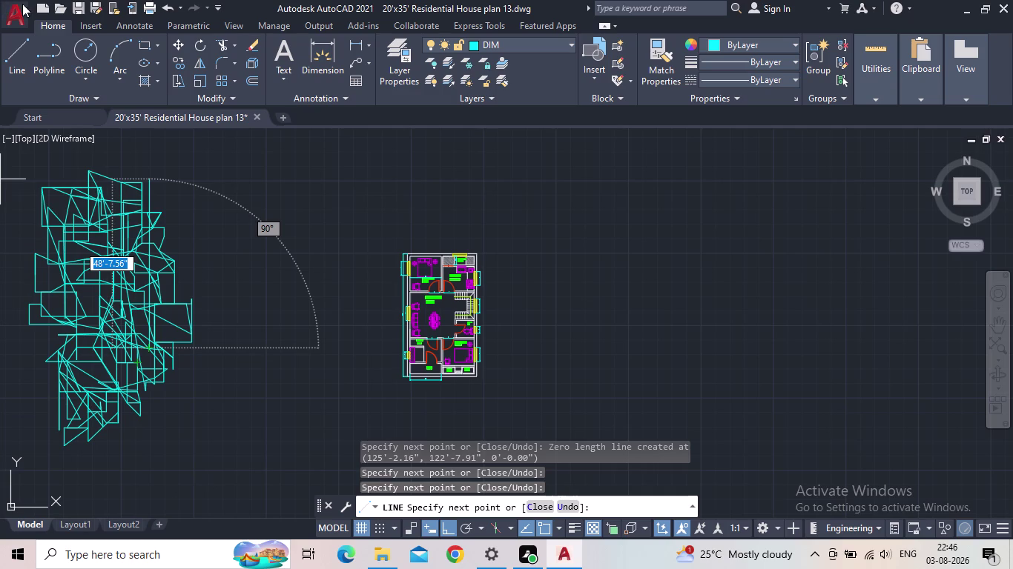
key(Escape)
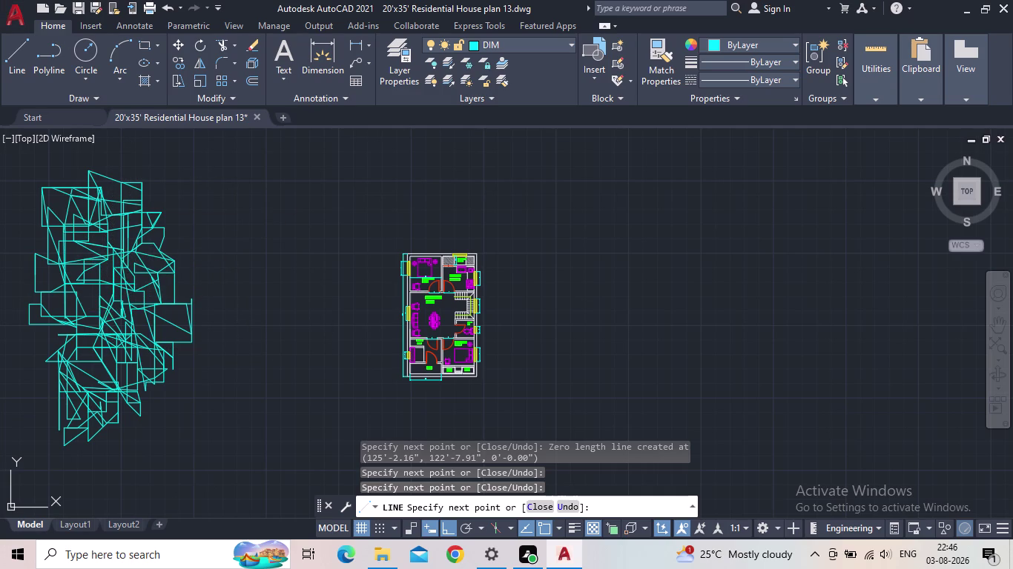
Window-select and delete the main body of the cyan tangle.
click(179, 428)
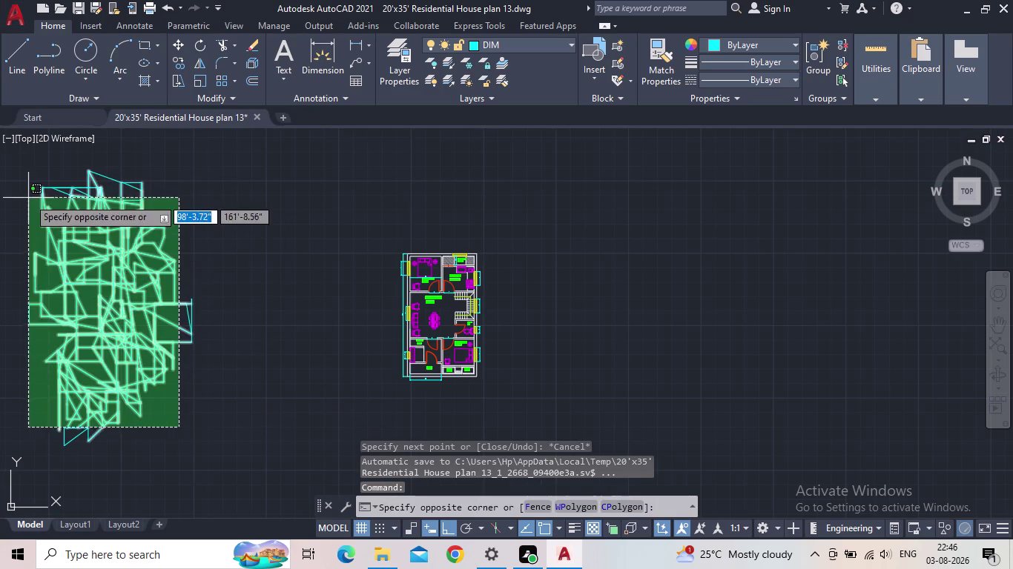
click(31, 174)
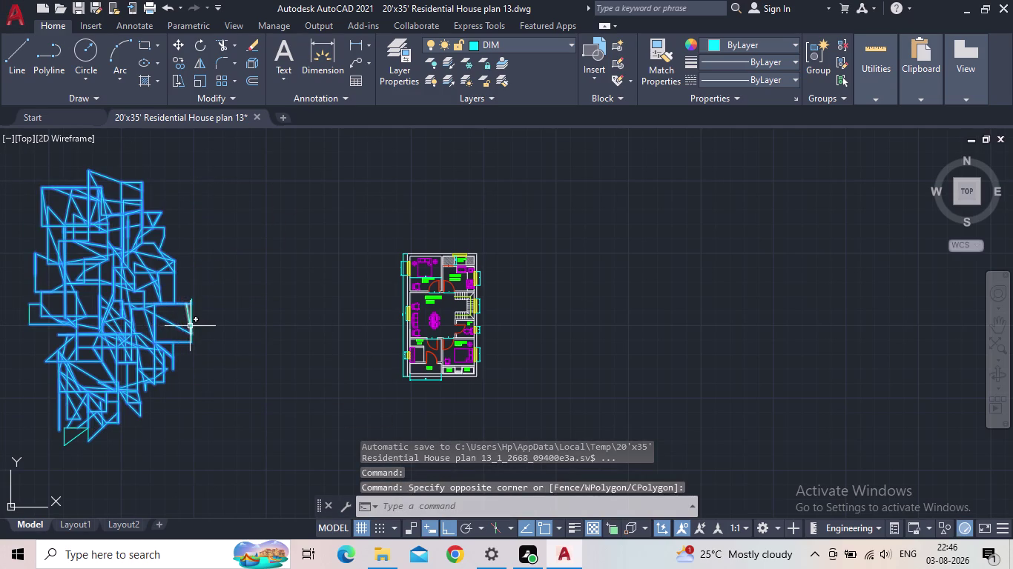
key(Delete)
Delete the leftover cyan fragments and stray lines, then save the drawing.
drag(144, 451, 126, 443)
drag(27, 416, 32, 422)
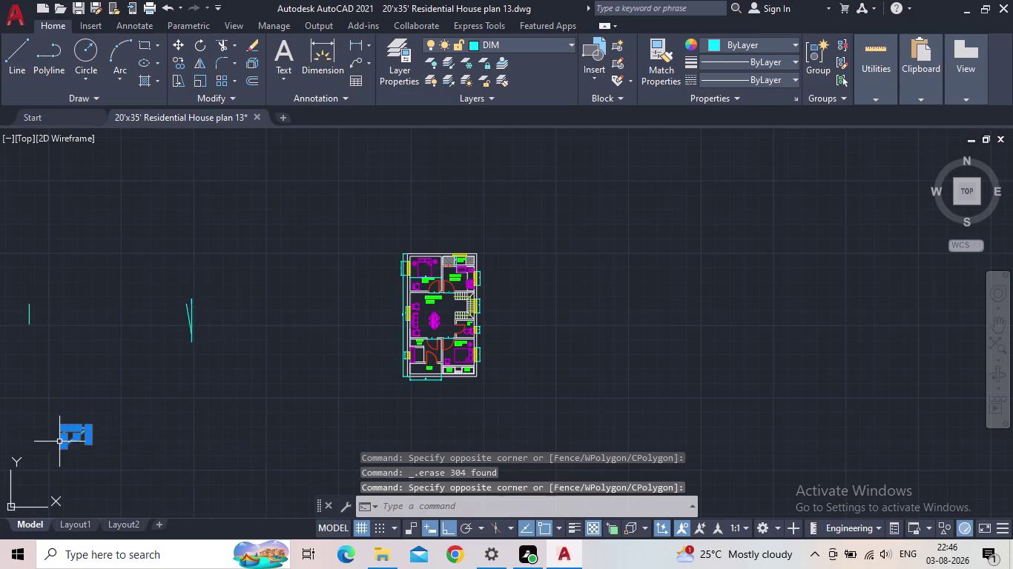
key(Delete)
click(208, 357)
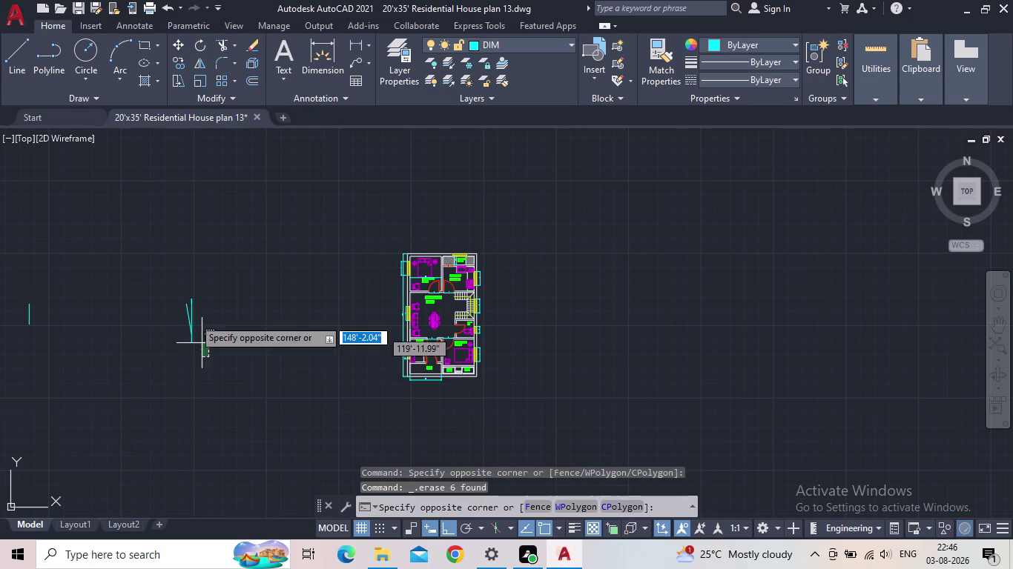
click(180, 287)
key(Delete)
click(55, 327)
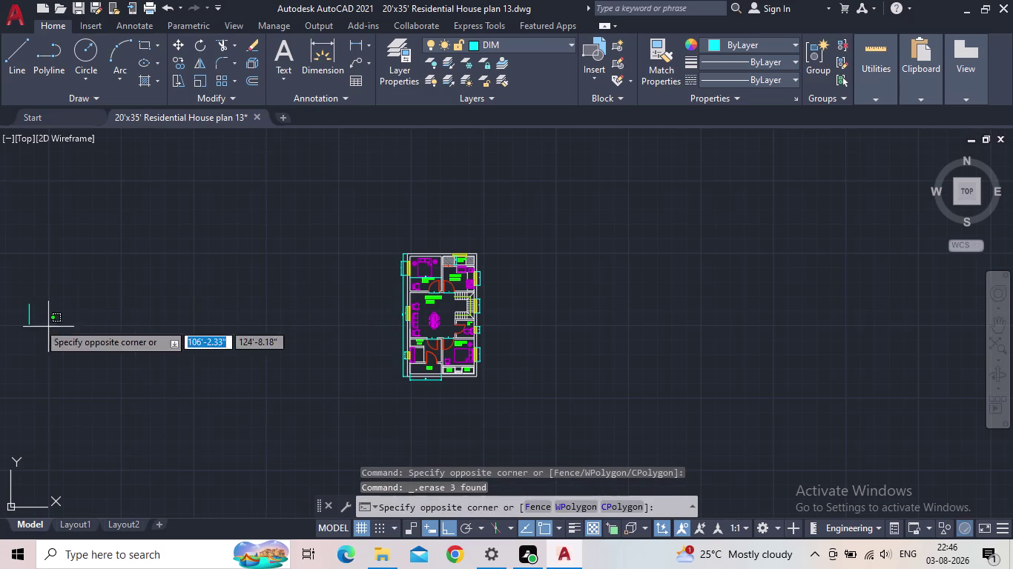
click(16, 305)
key(Delete)
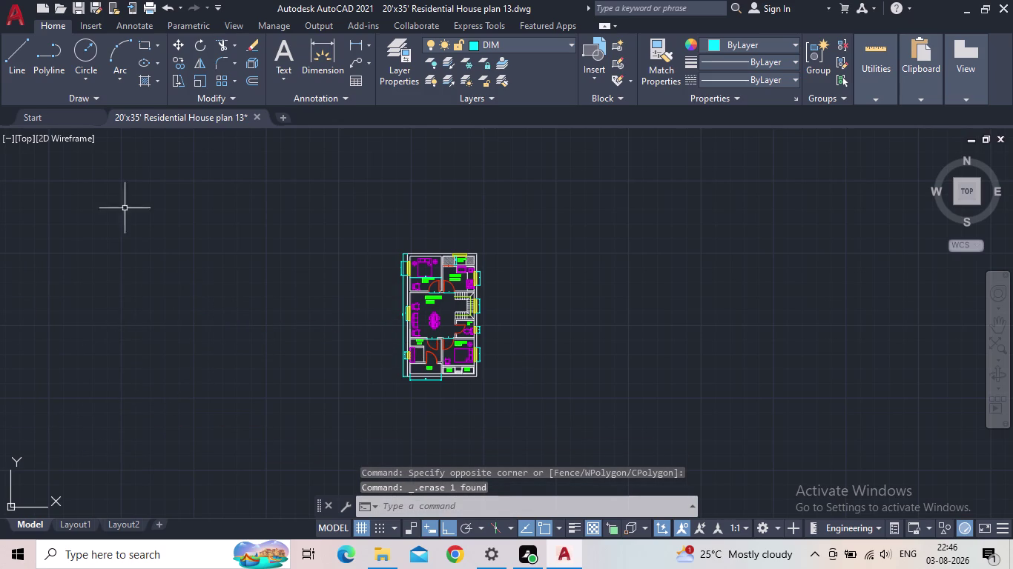
click(76, 10)
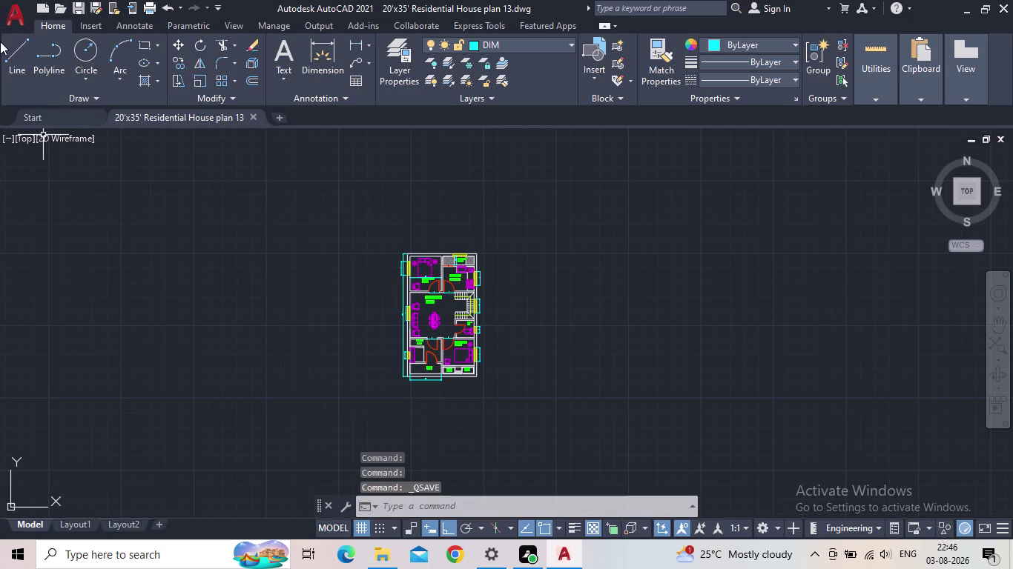
Export the plan as '20'x35' Residential House plan 13.pdf' and save the drawing again.
click(17, 20)
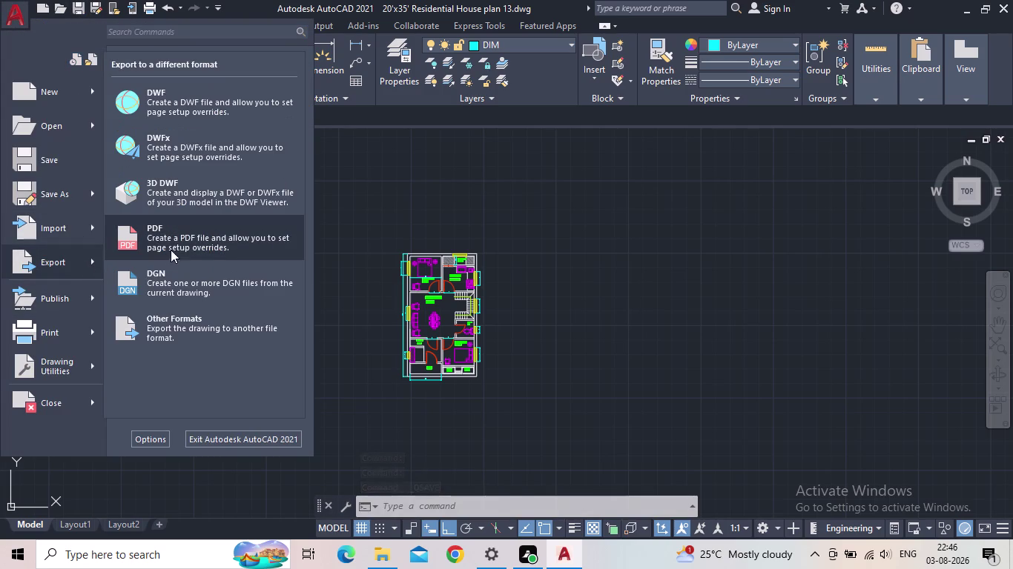
click(175, 243)
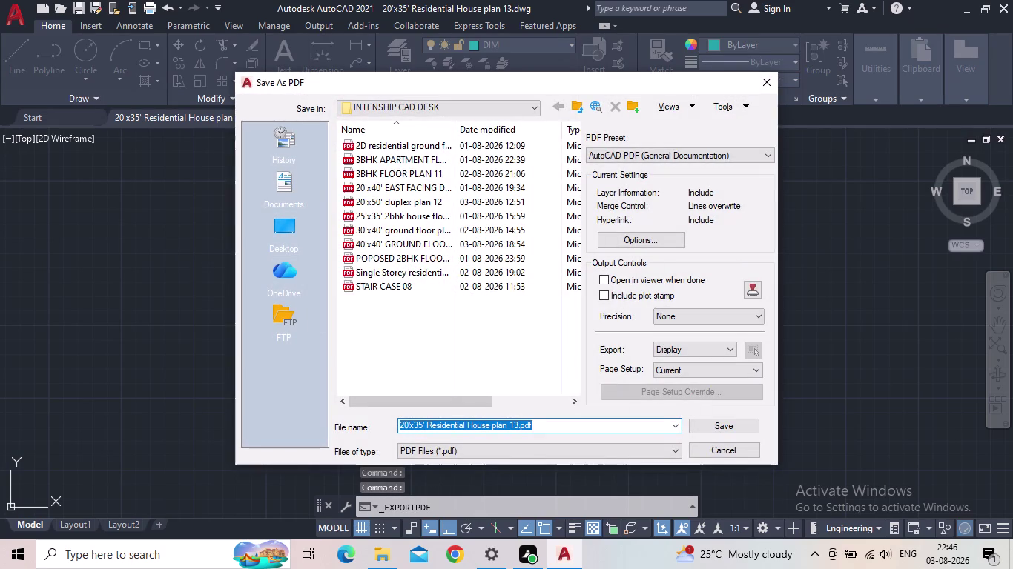
click(711, 427)
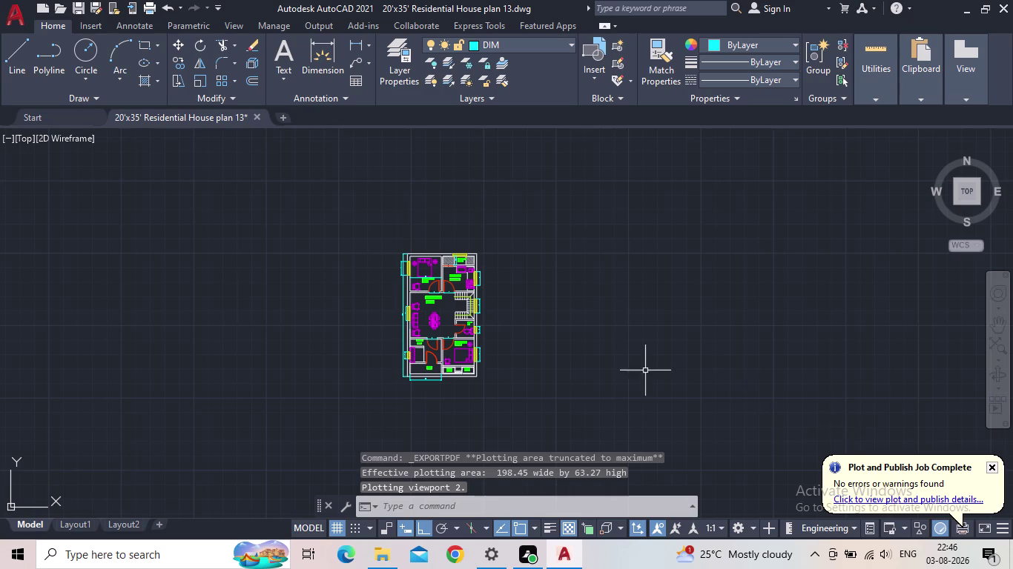
click(81, 7)
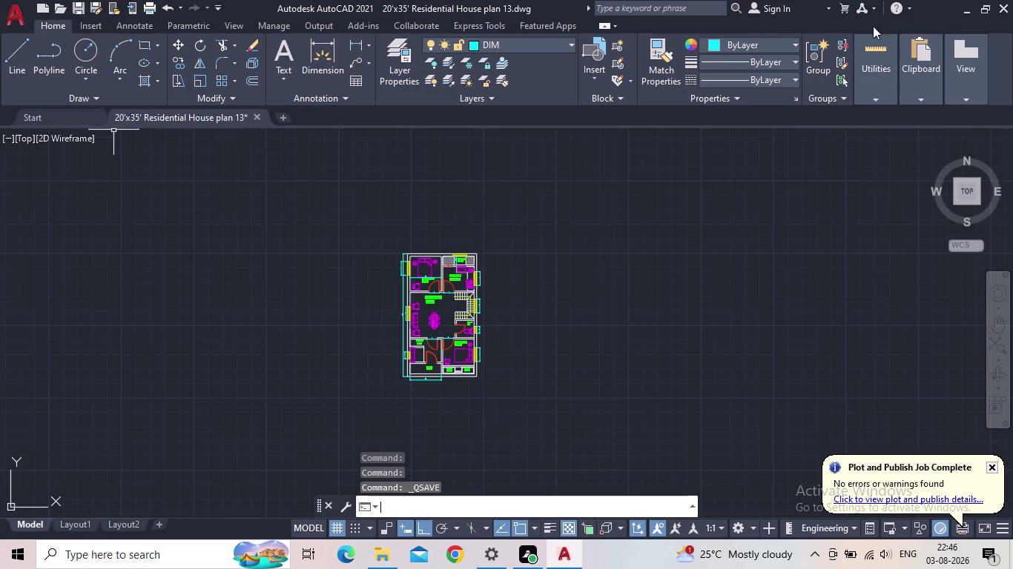
Close the house plan drawing and show the Start page listing recent documents.
click(1012, 7)
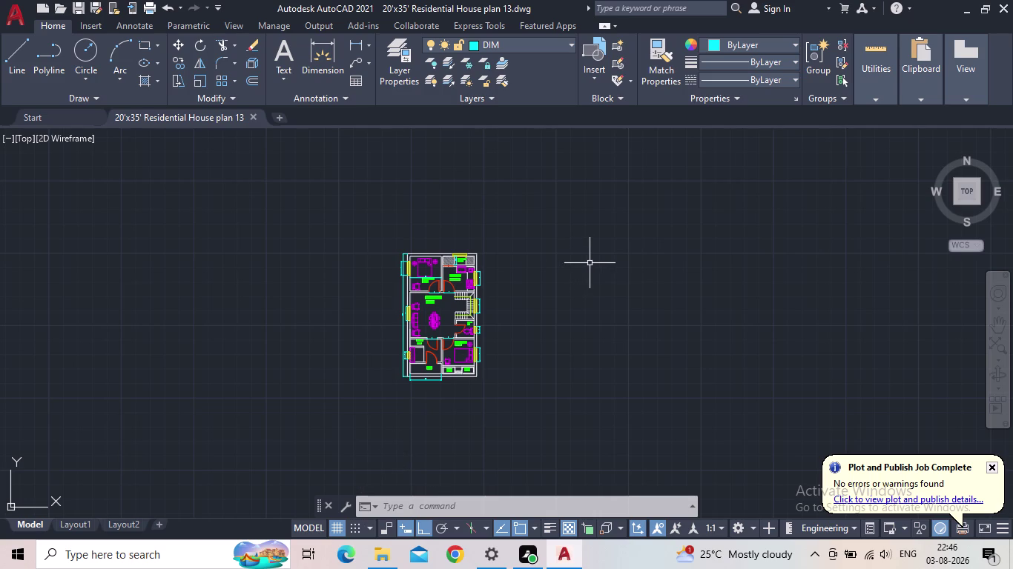
click(1007, 5)
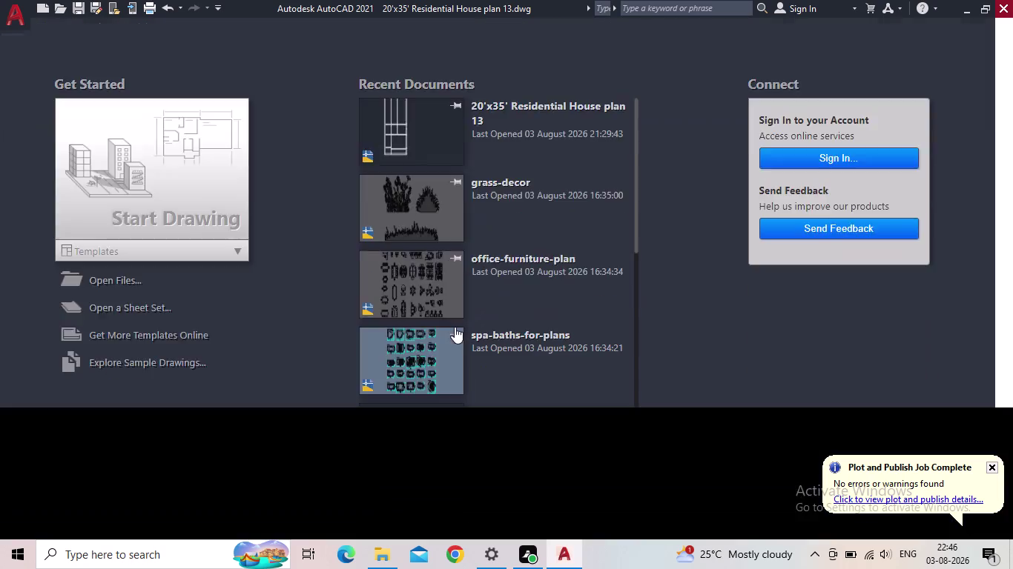